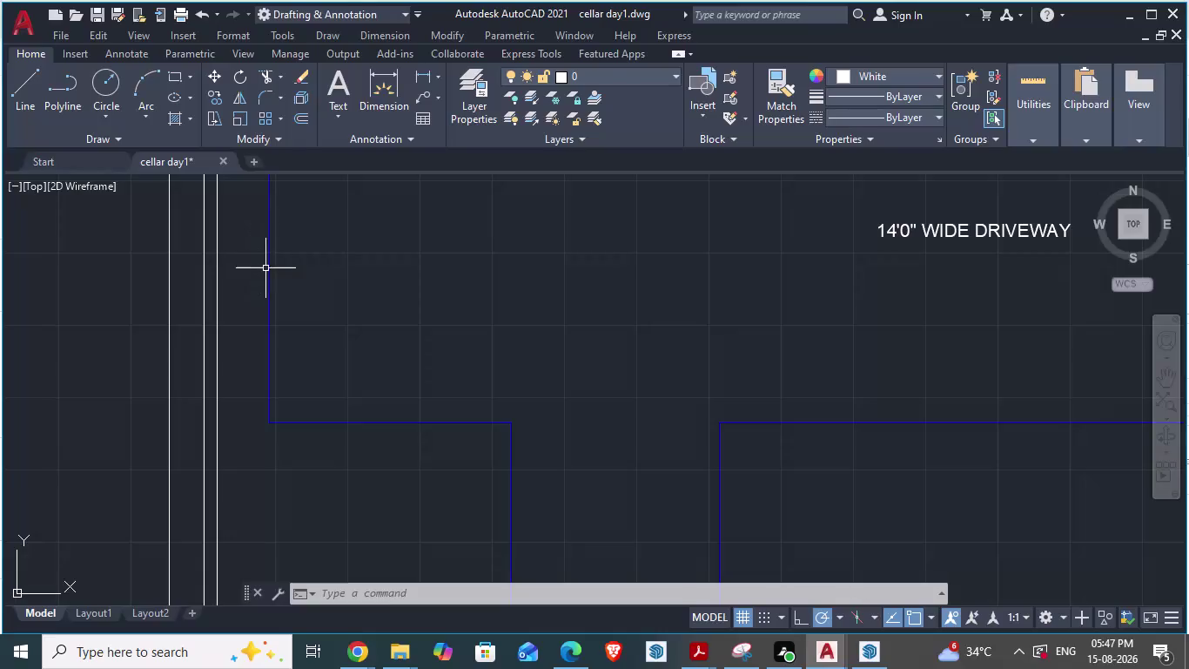
Select the left vertical, short horizontal, descending vertical and top blue boundary lines.
click(268, 271)
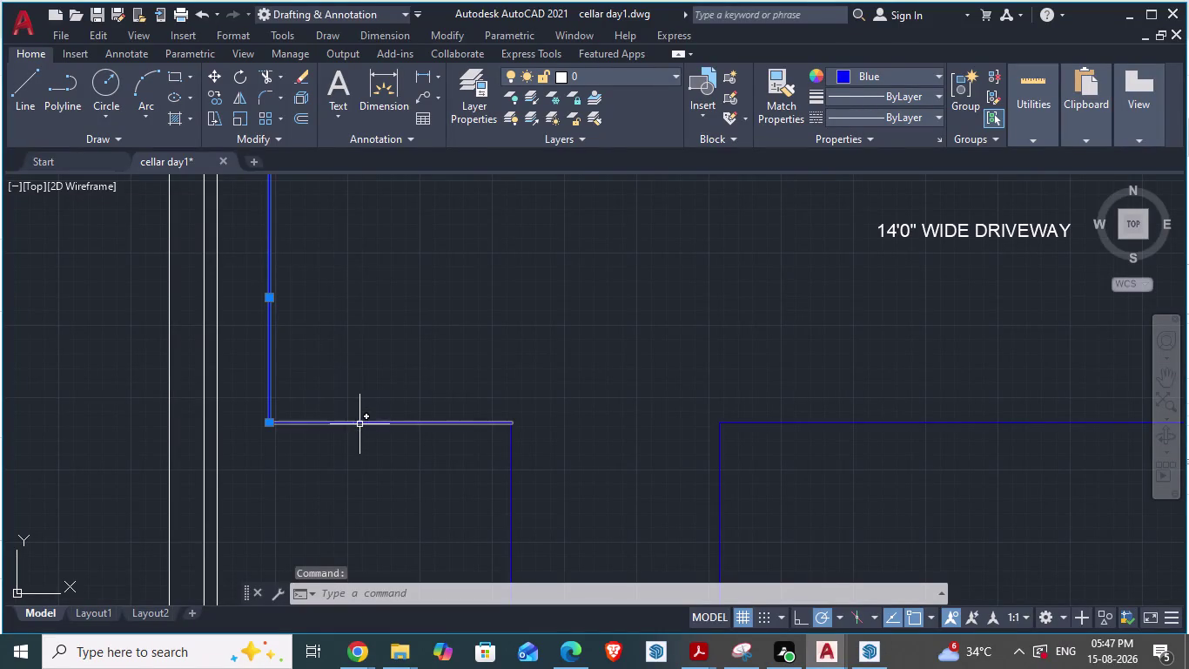
click(359, 424)
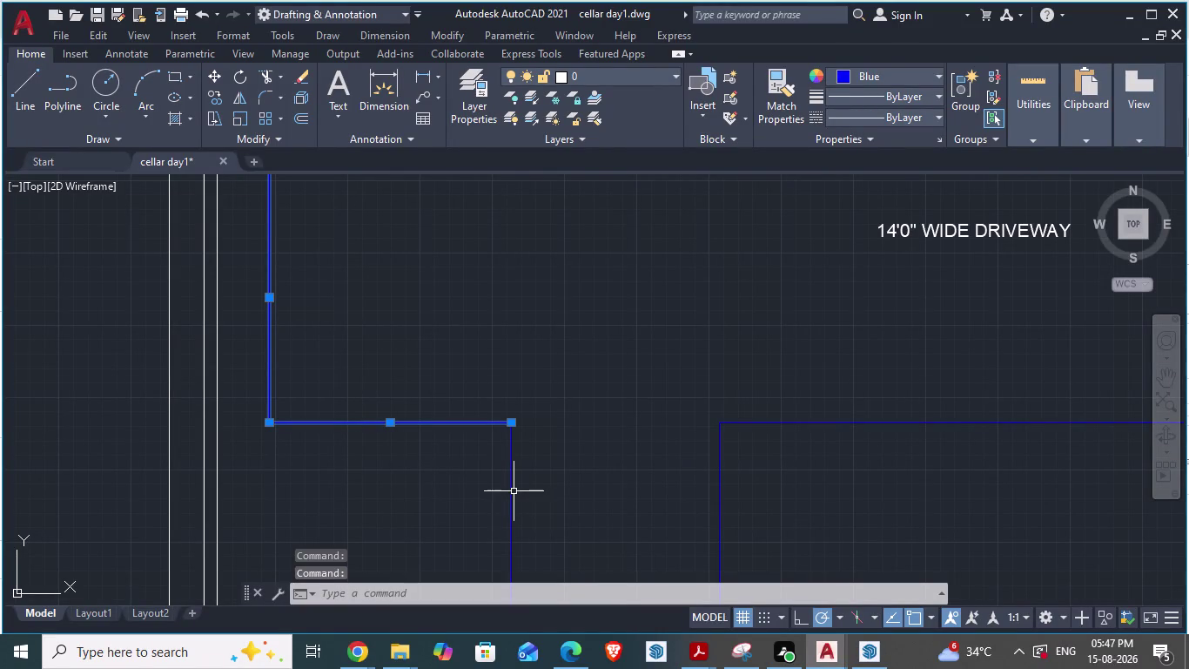
click(514, 491)
click(511, 492)
scroll(down, 3)
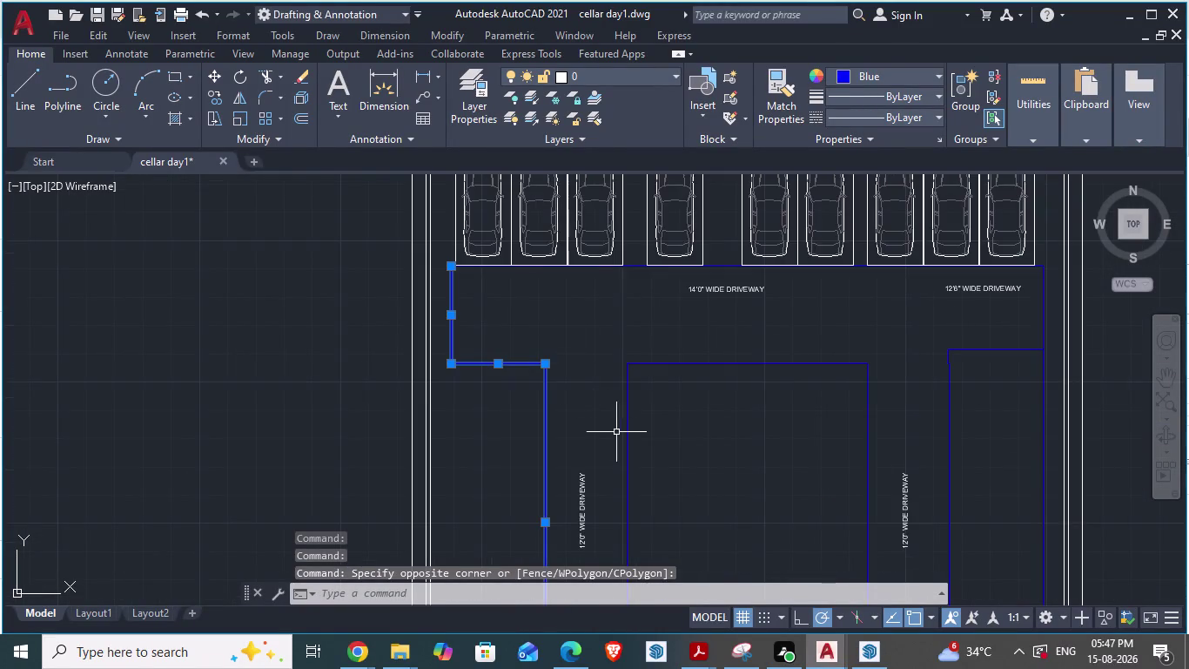
scroll(down, 3)
scroll(down, 3)
scroll(up, 3)
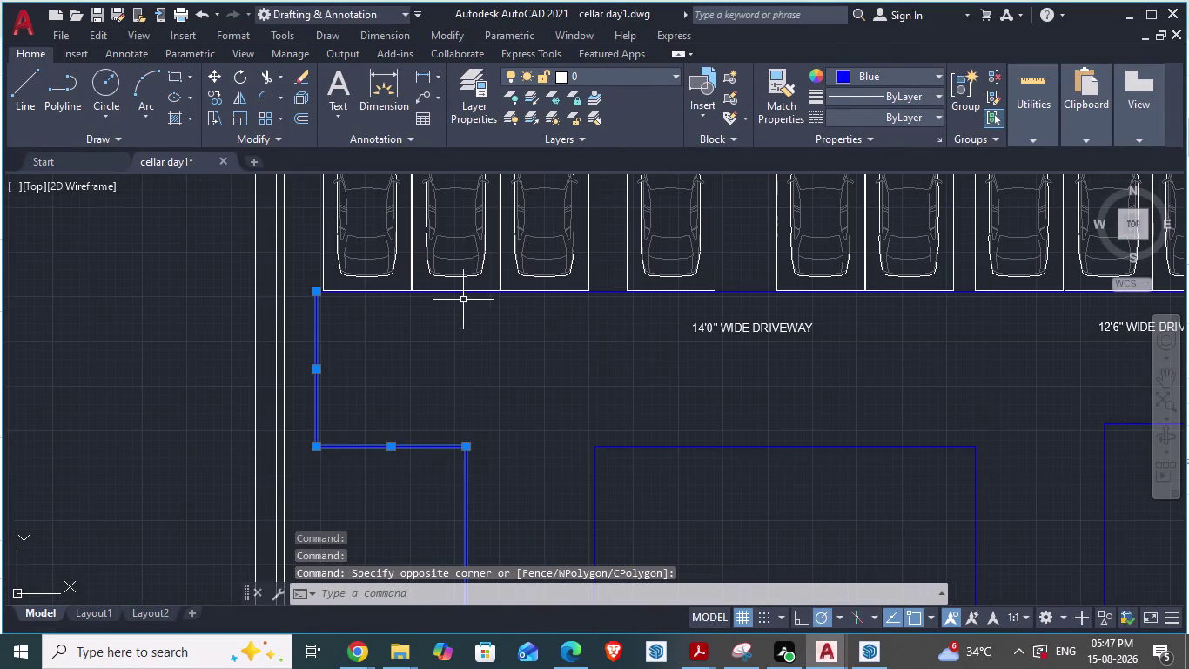
scroll(up, 3)
click(200, 229)
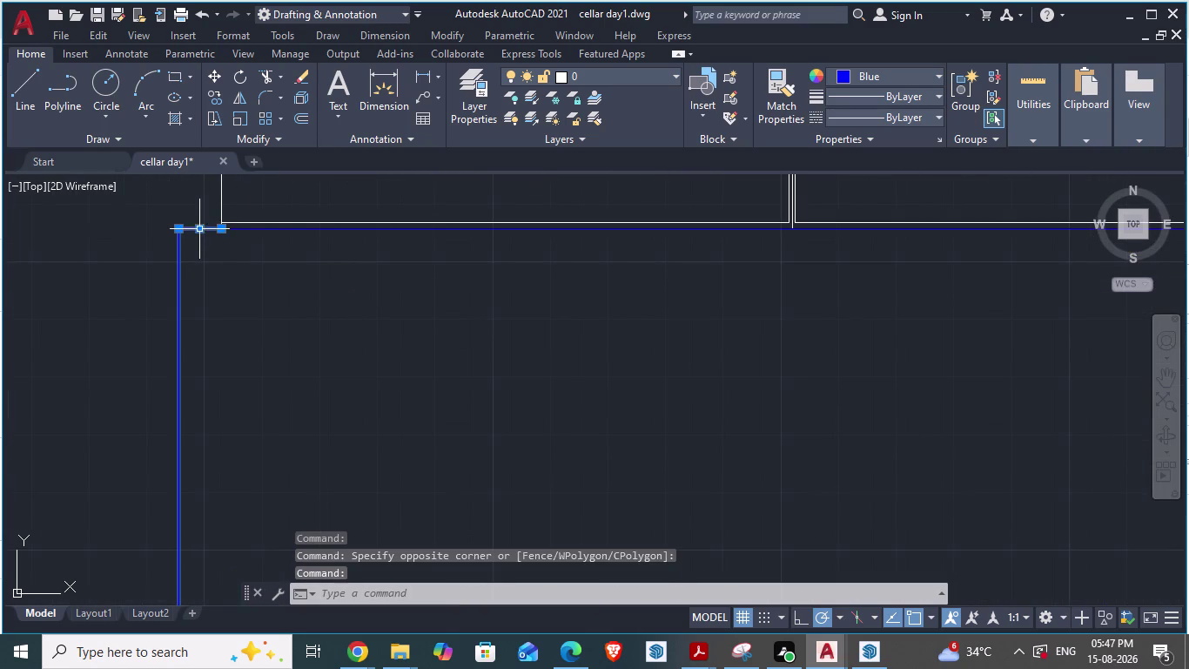
click(282, 230)
scroll(down, 3)
scroll(up, 3)
scroll(up, 3)
Add the remaining top, vertical, top-right and bottom blue driveway lines to the selection.
click(679, 257)
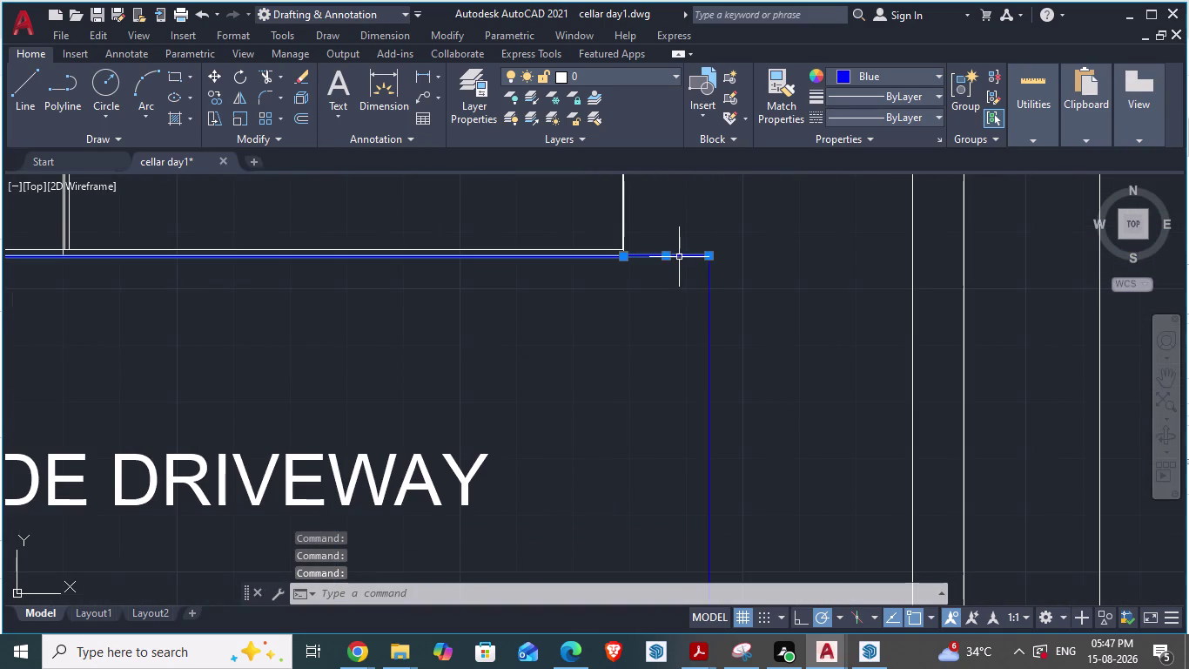
click(707, 320)
scroll(down, 3)
scroll(down, 3)
scroll(up, 3)
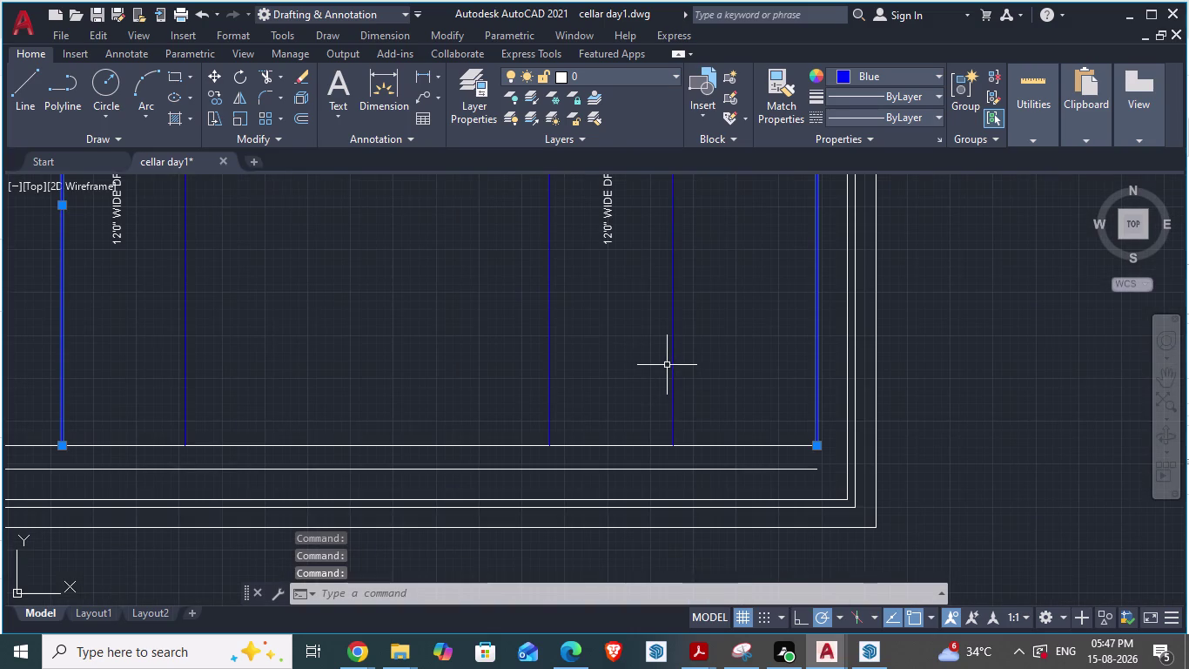
click(672, 364)
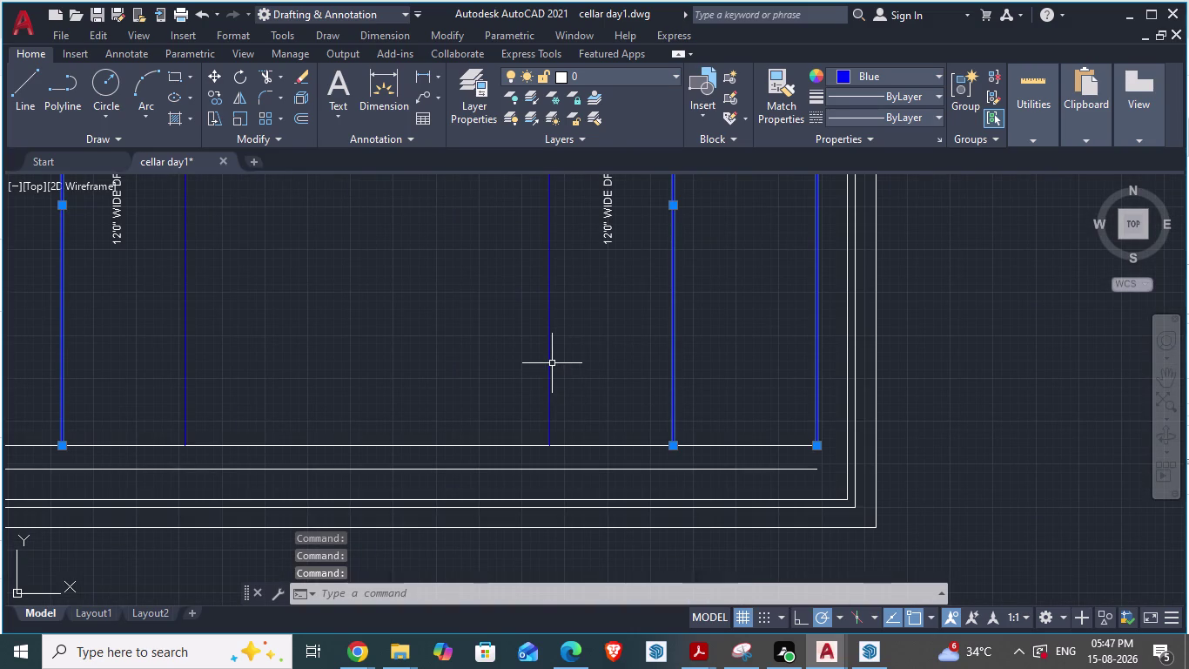
click(552, 363)
click(182, 366)
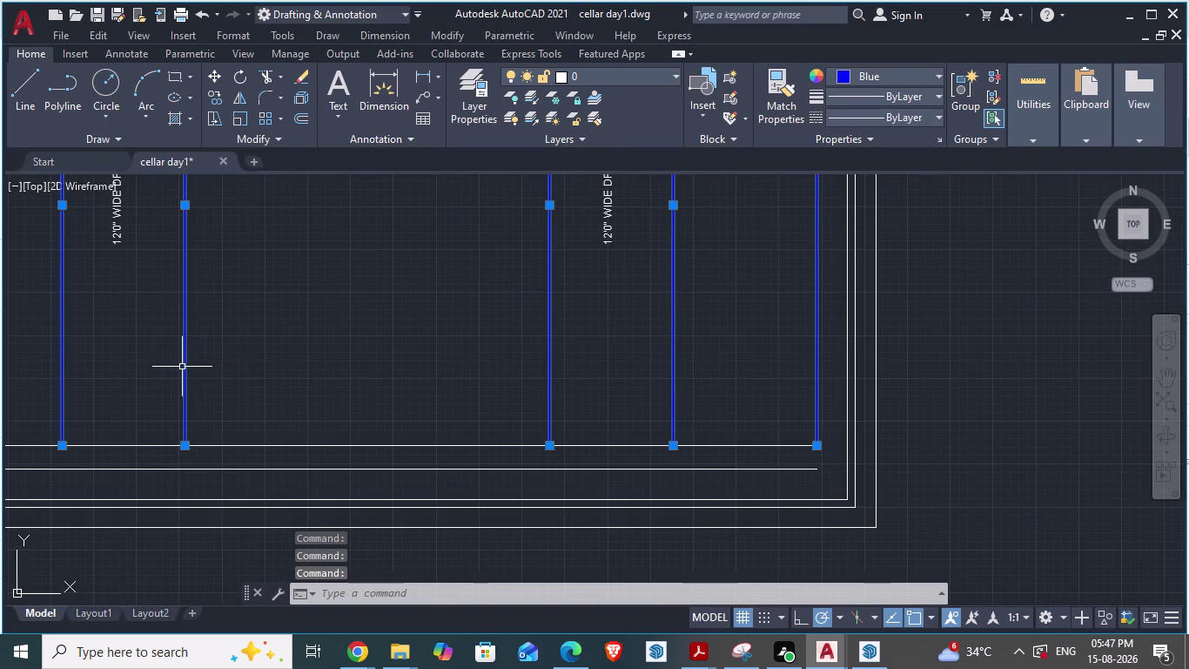
scroll(down, 3)
click(359, 236)
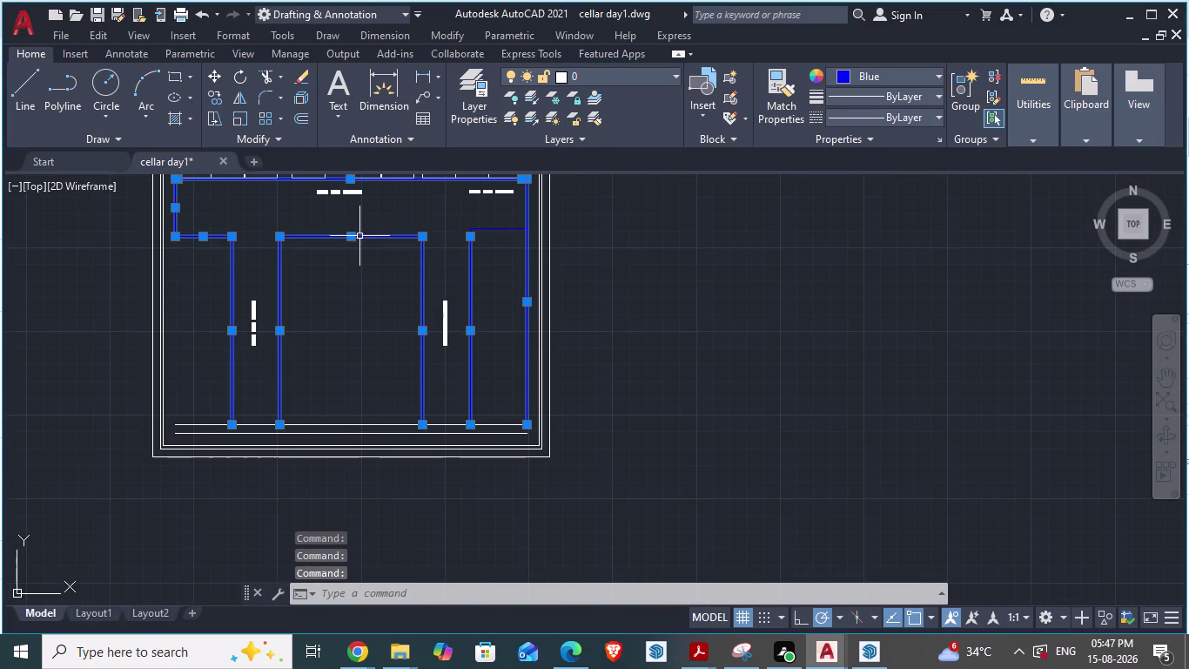
click(495, 231)
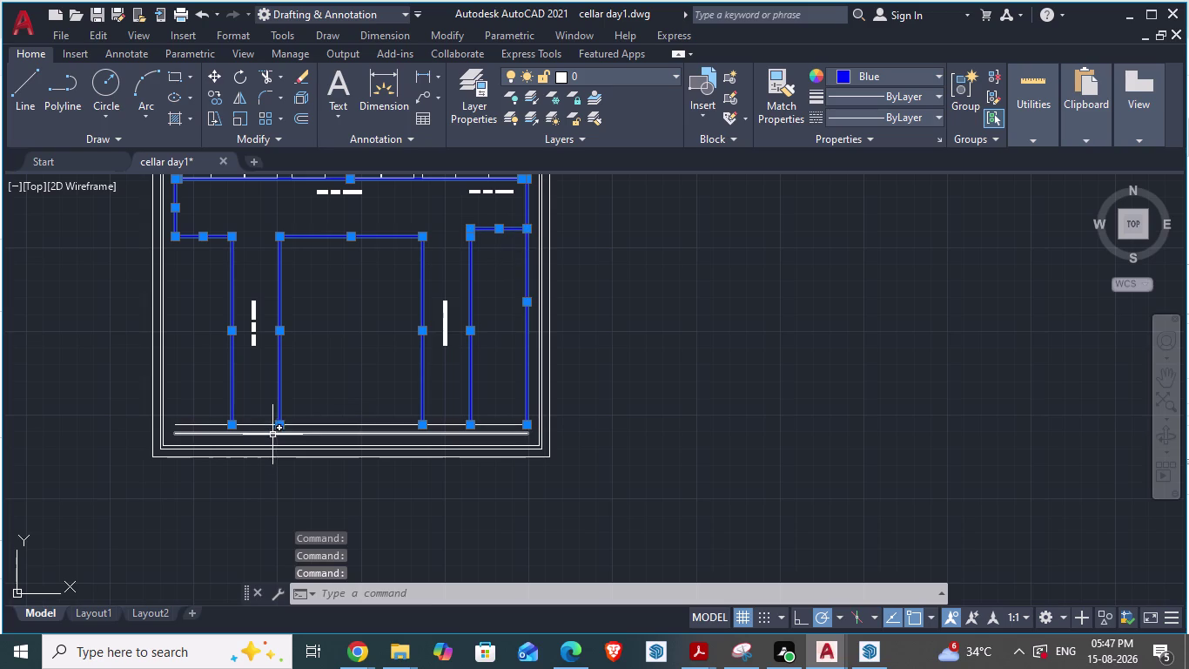
click(256, 426)
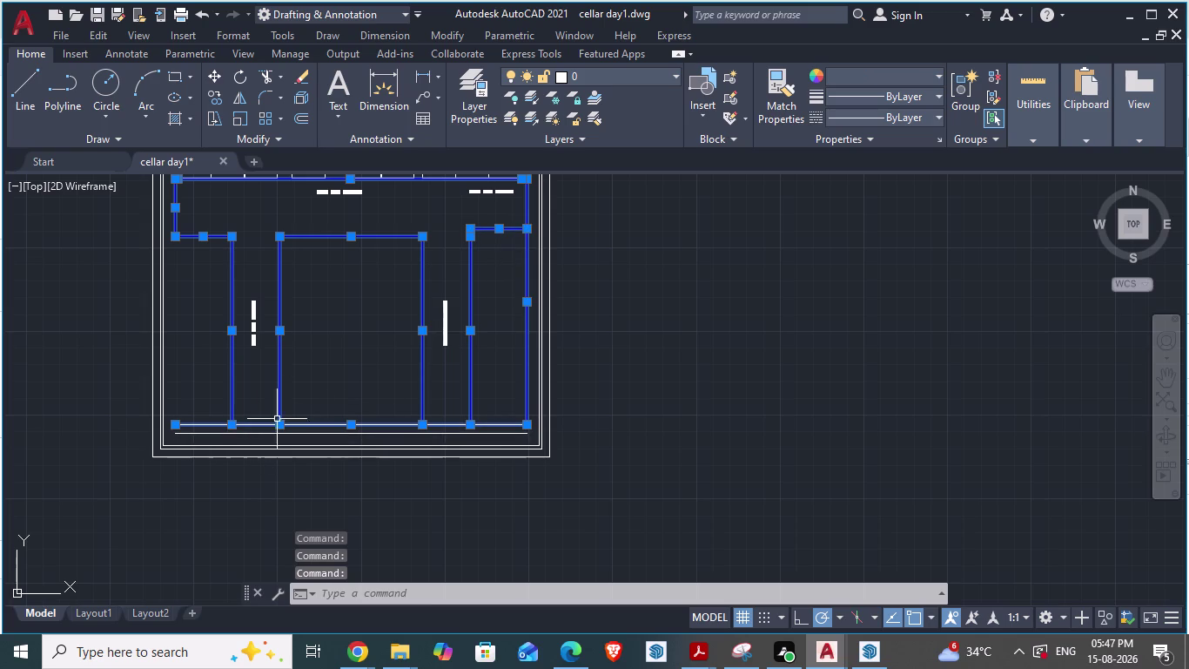
right_click(316, 360)
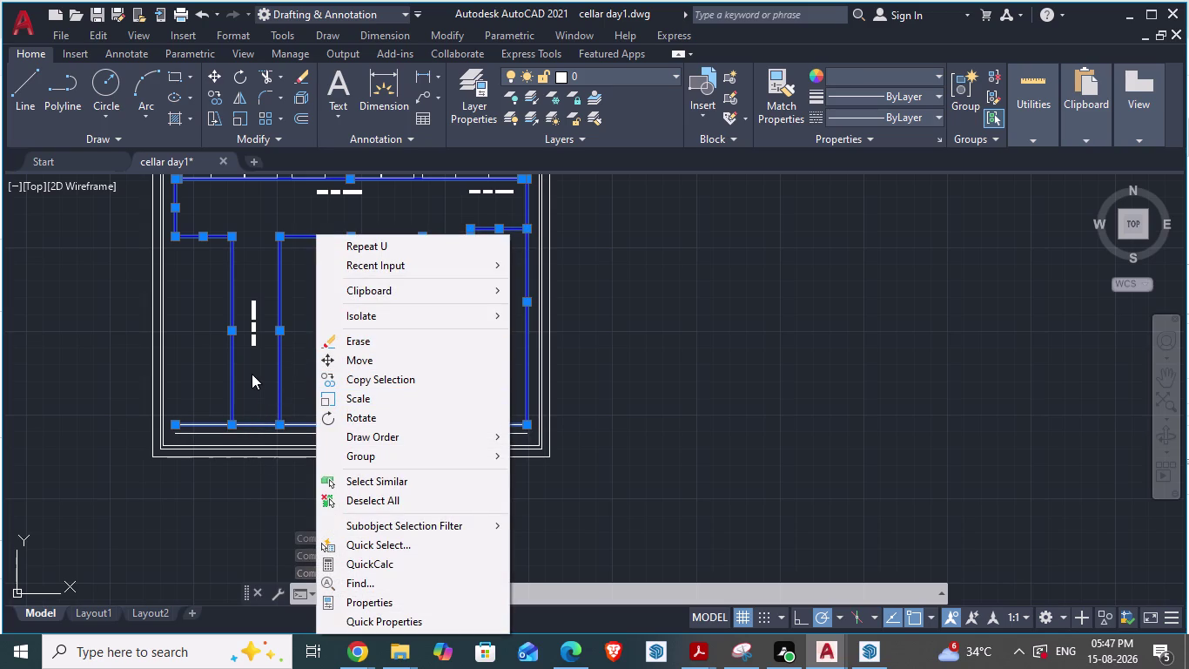
Dismiss the context menu and JOIN the selected lines, converting 11 objects into 3 polylines.
key(Escape)
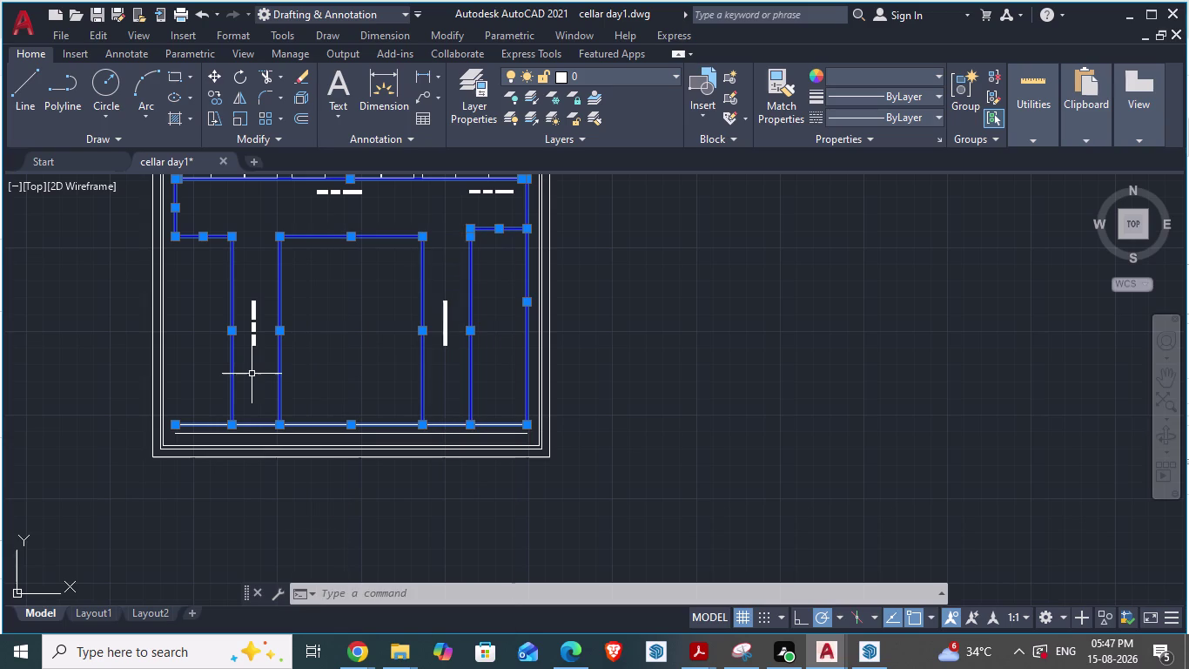
text(join)
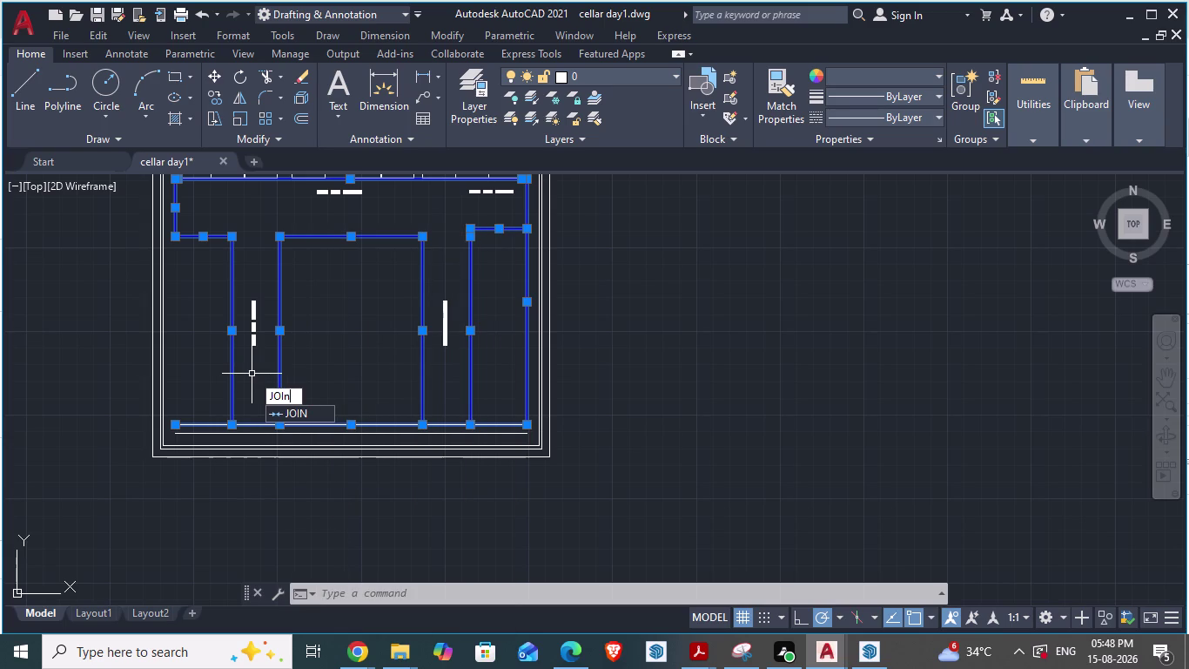
key(Return)
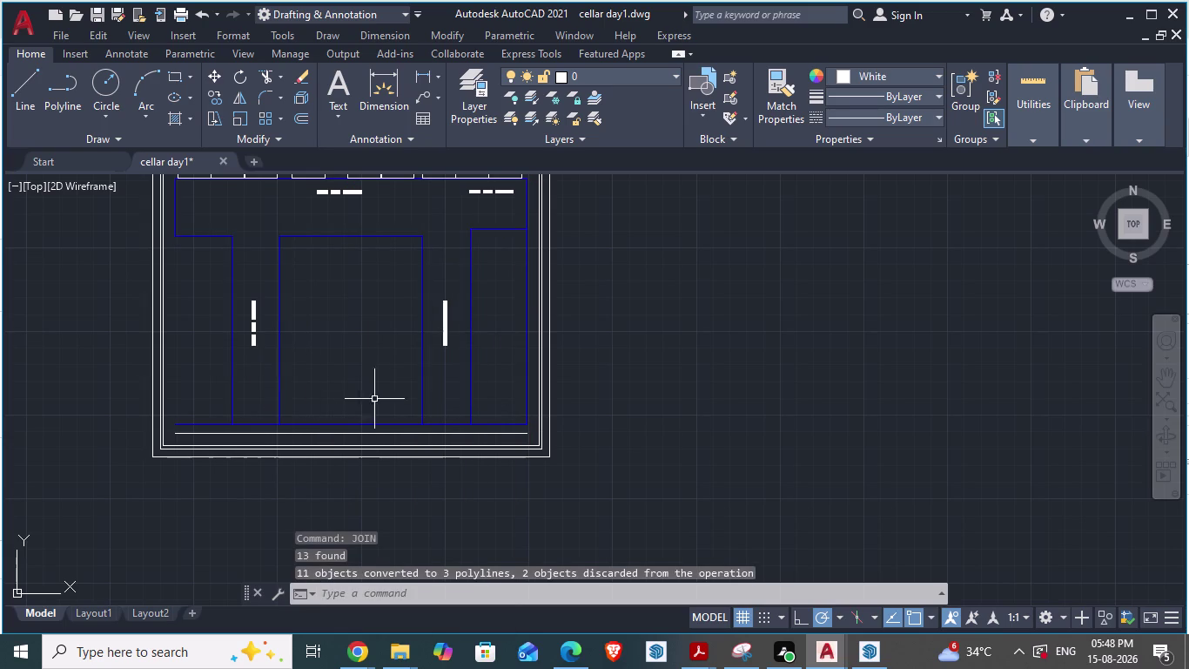
key(Escape)
click(279, 350)
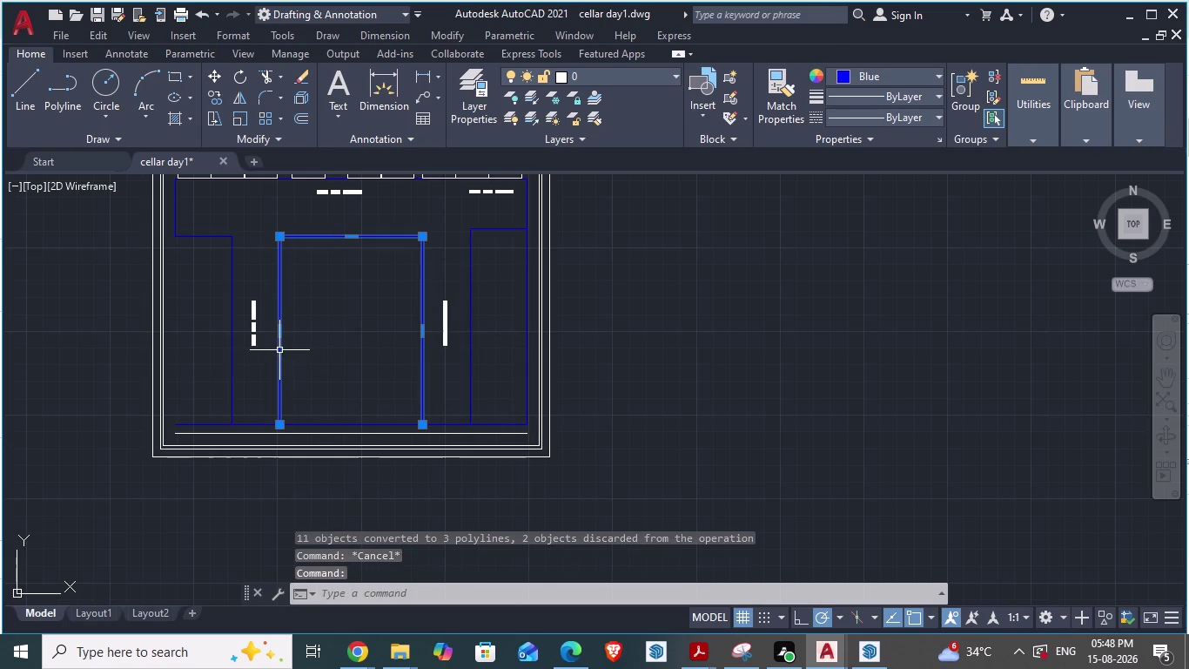
click(230, 354)
scroll(down, 3)
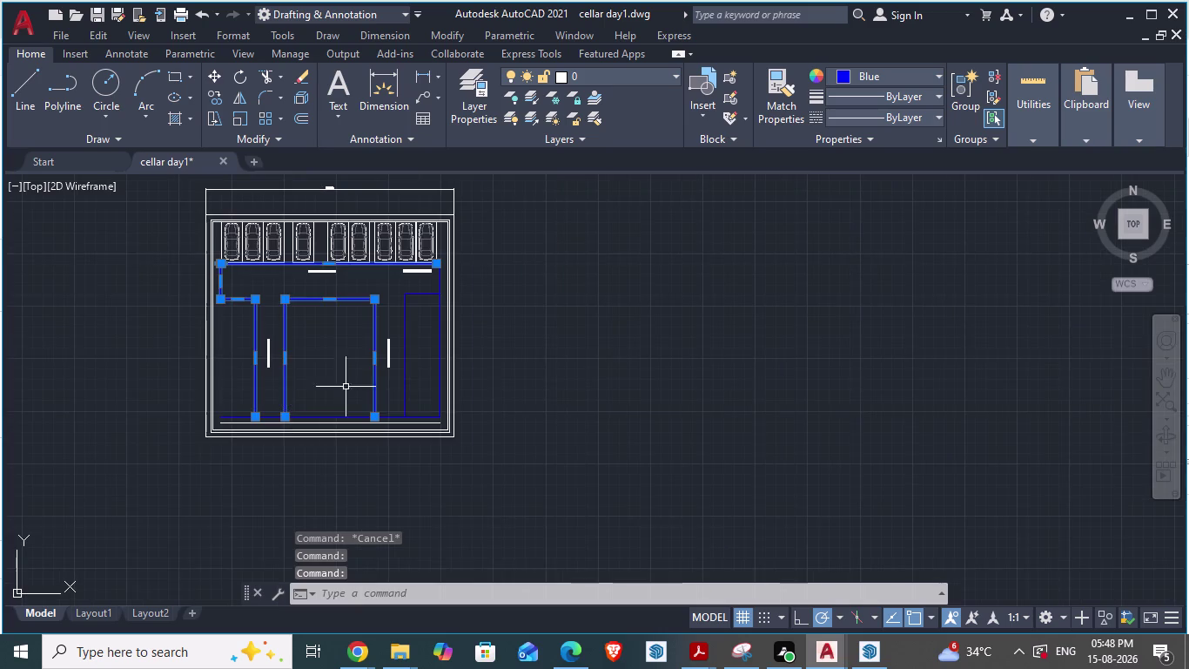
scroll(up, 3)
scroll(up, 3)
scroll(down, 3)
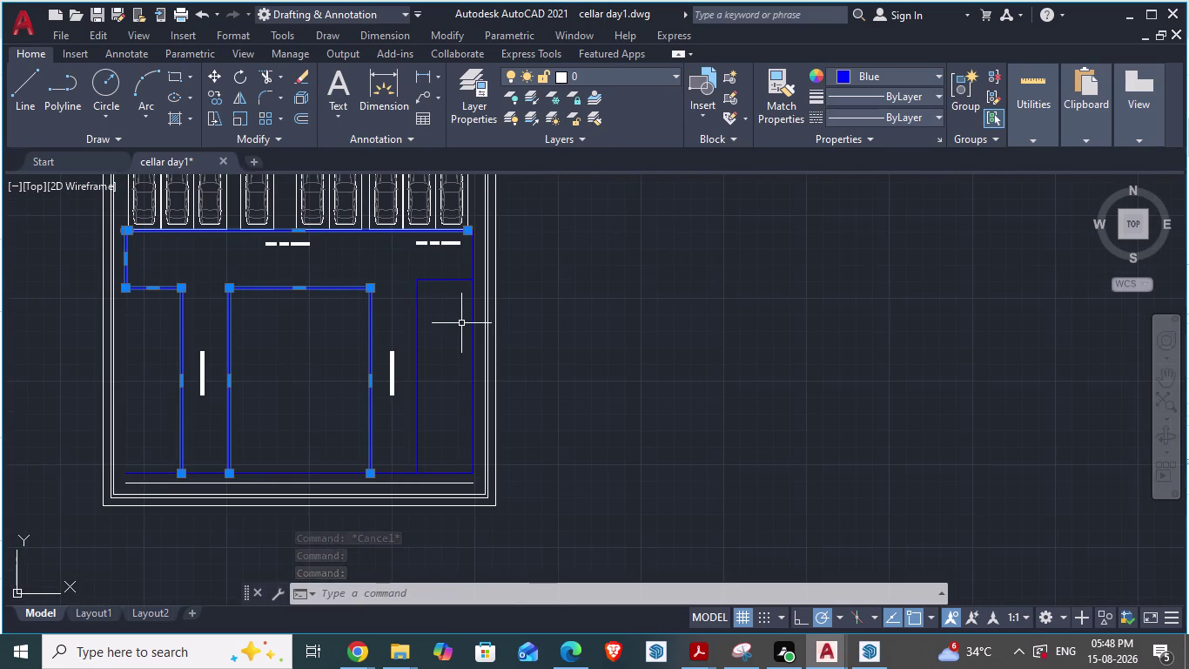
key(Escape)
scroll(up, 3)
scroll(down, 3)
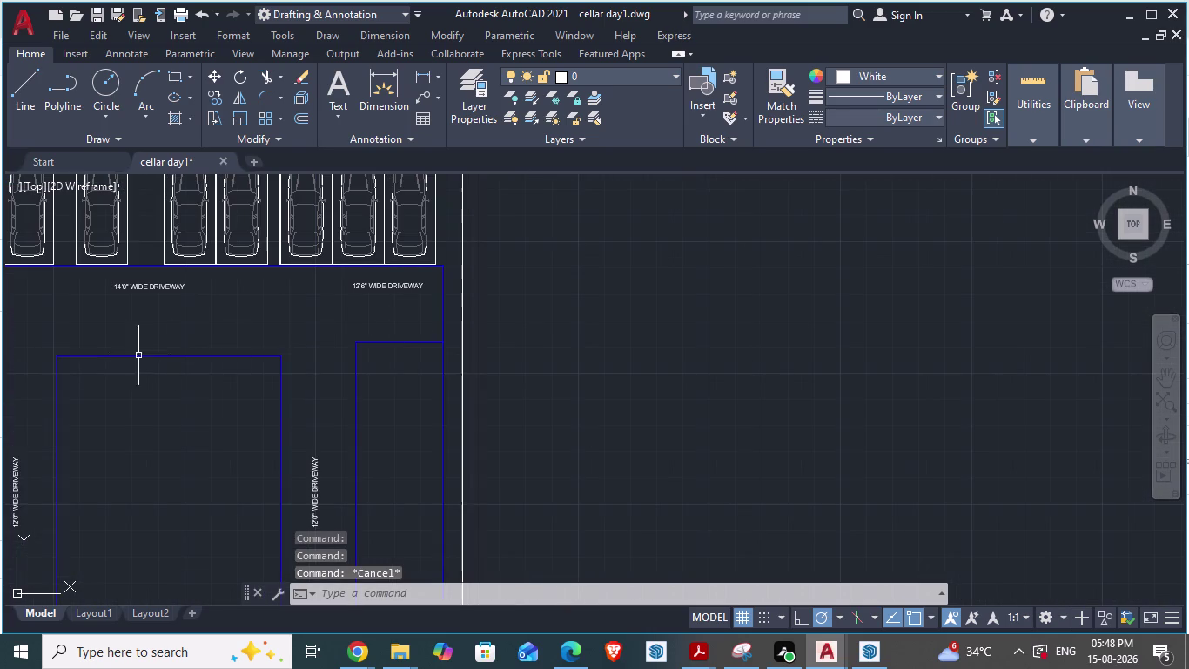
click(444, 318)
scroll(down, 3)
scroll(up, 3)
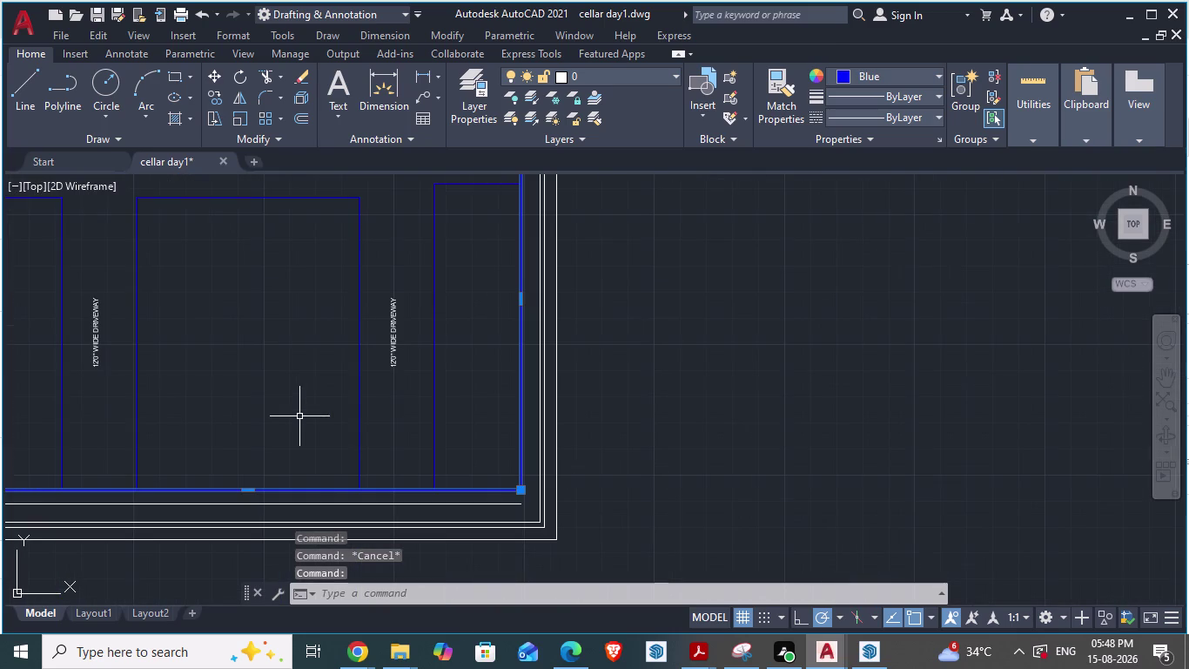
scroll(up, 3)
scroll(down, 3)
scroll(down, 3)
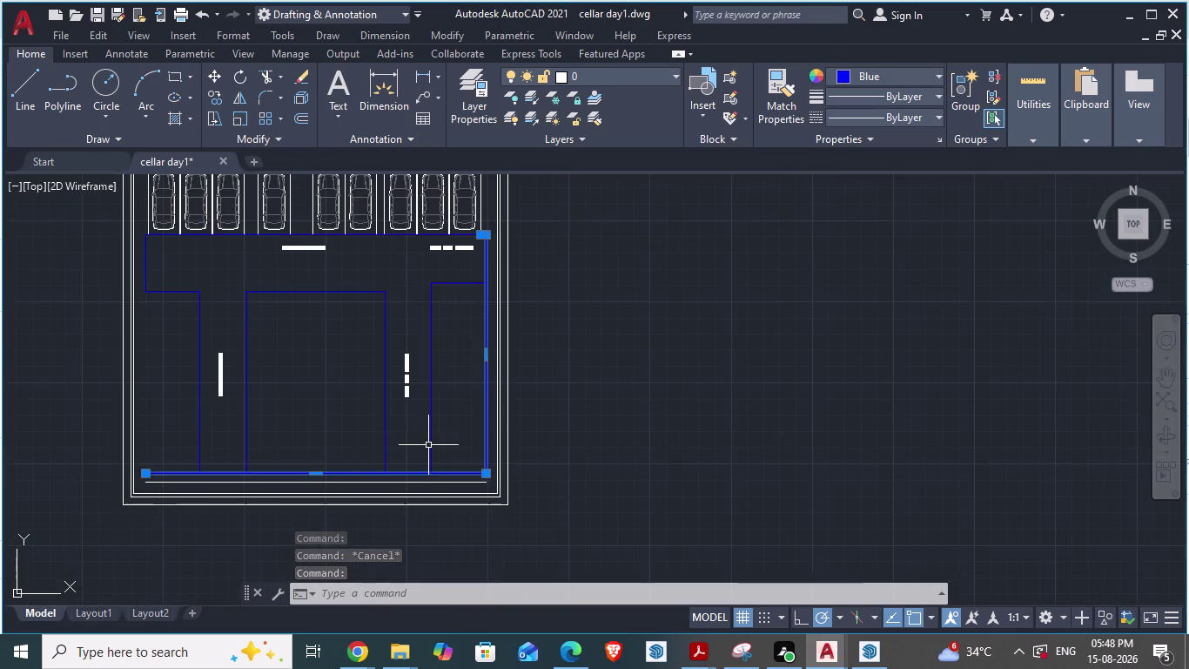
scroll(up, 3)
scroll(up, 3)
scroll(up, 3)
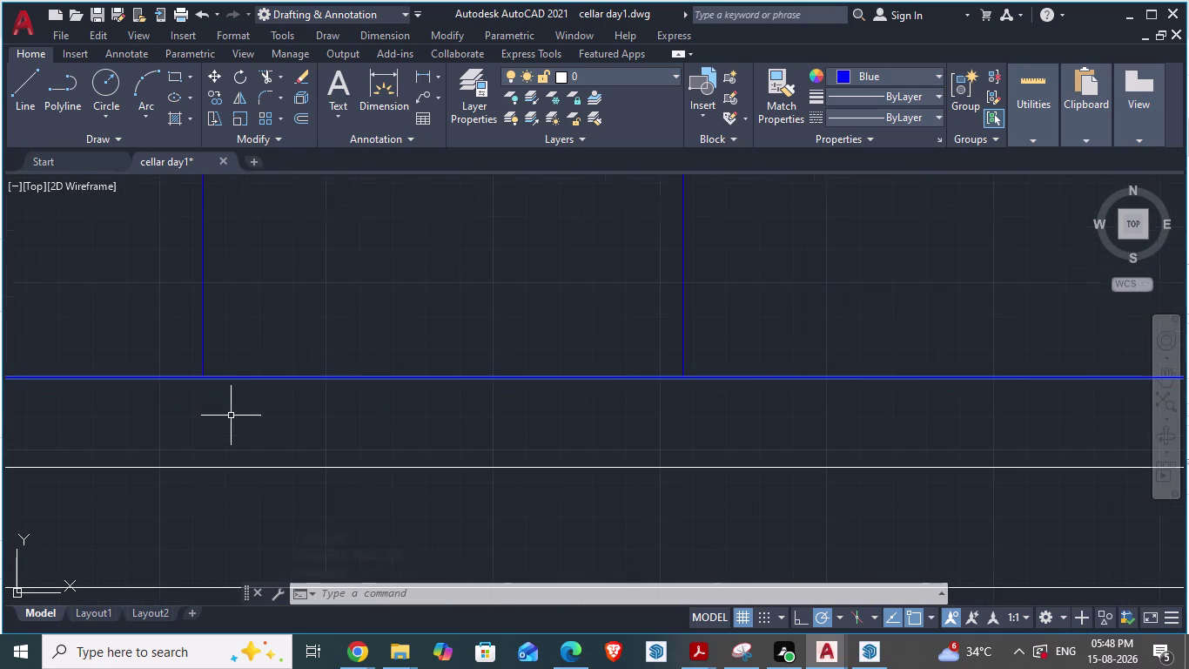
scroll(down, 3)
scroll(down, 3)
key(Escape)
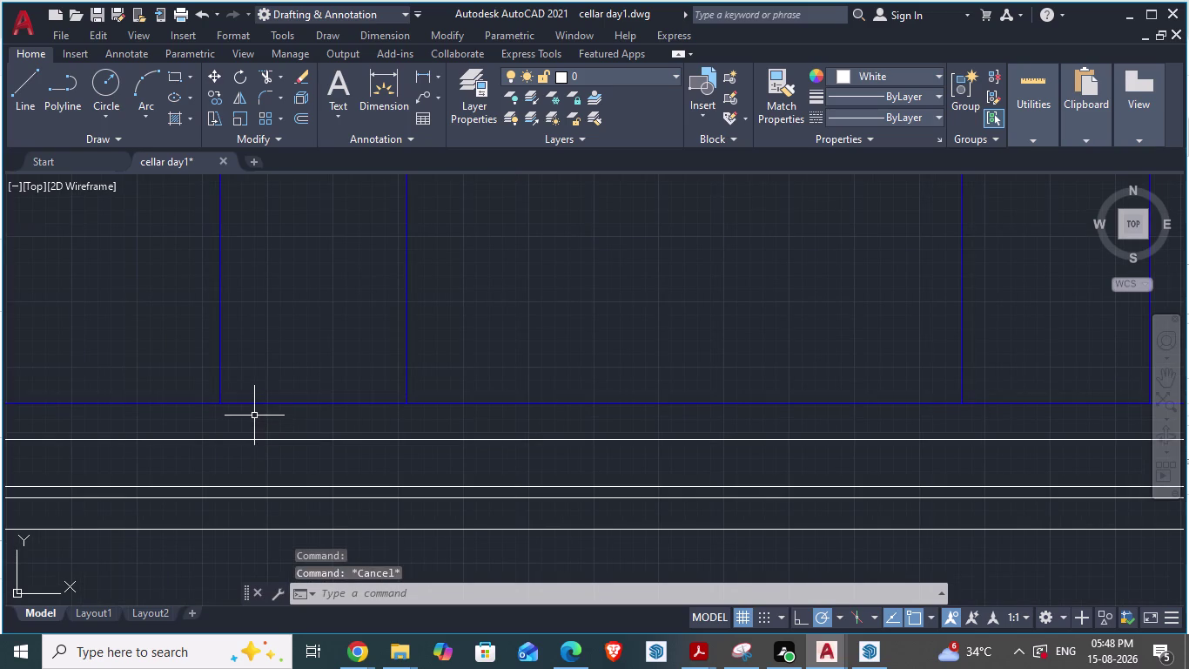
click(255, 406)
key(x)
Try exploding the bottom blue boundary line with X, cancelling each attempt.
key(Return)
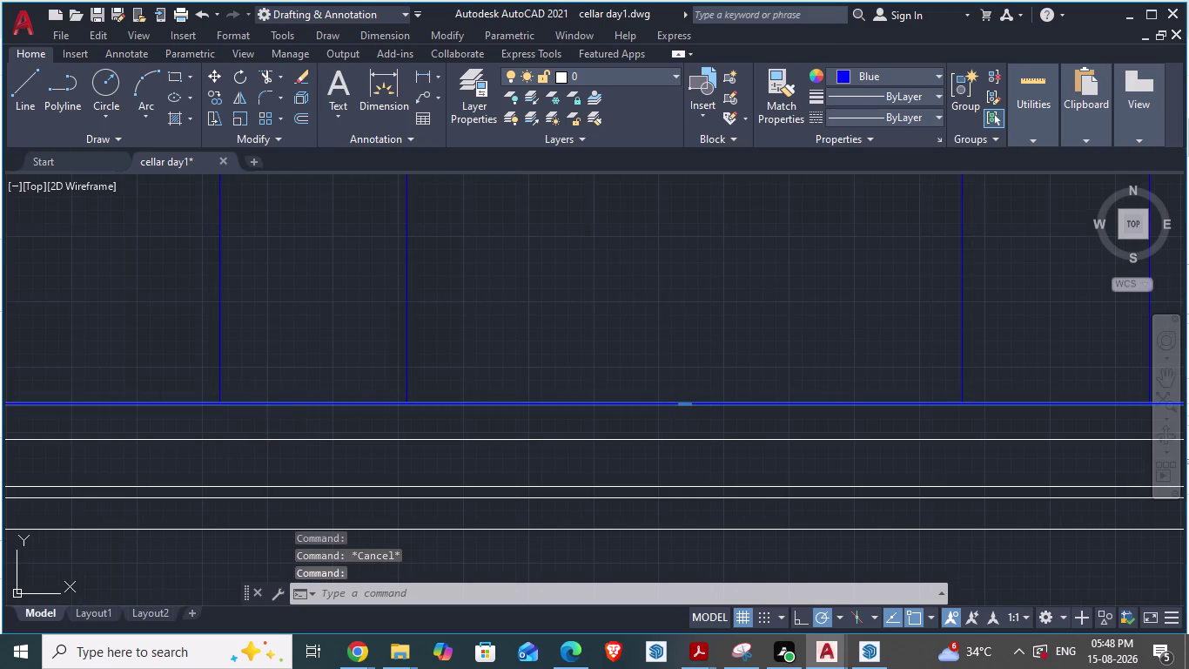
click(342, 402)
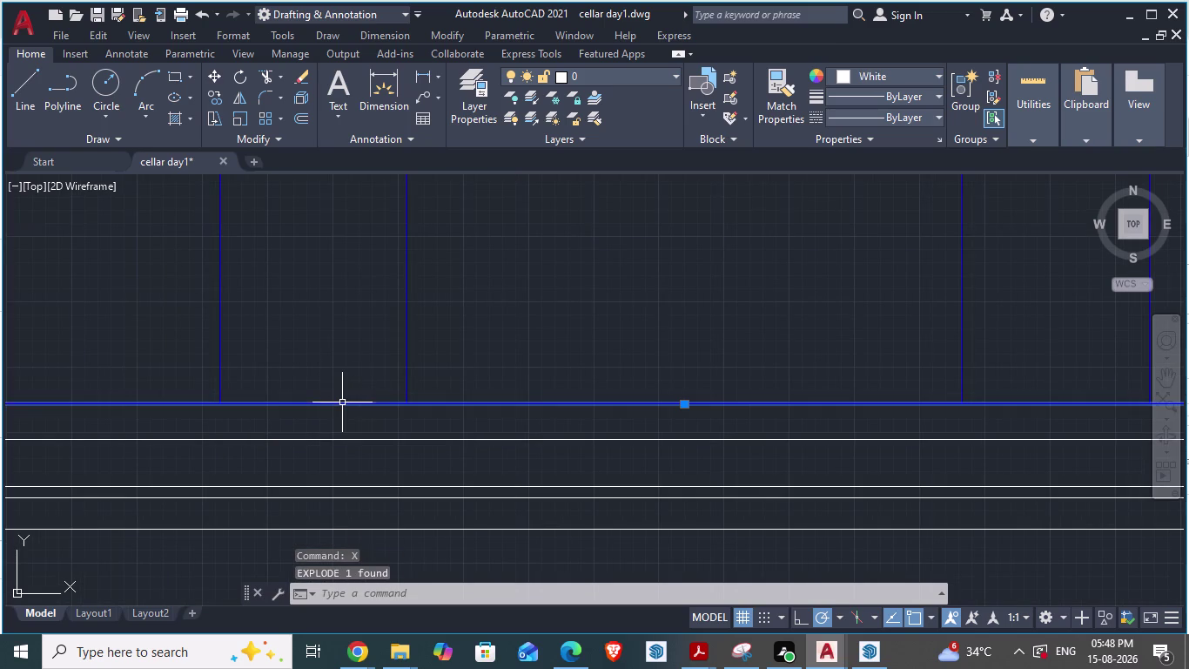
scroll(down, 3)
scroll(up, 3)
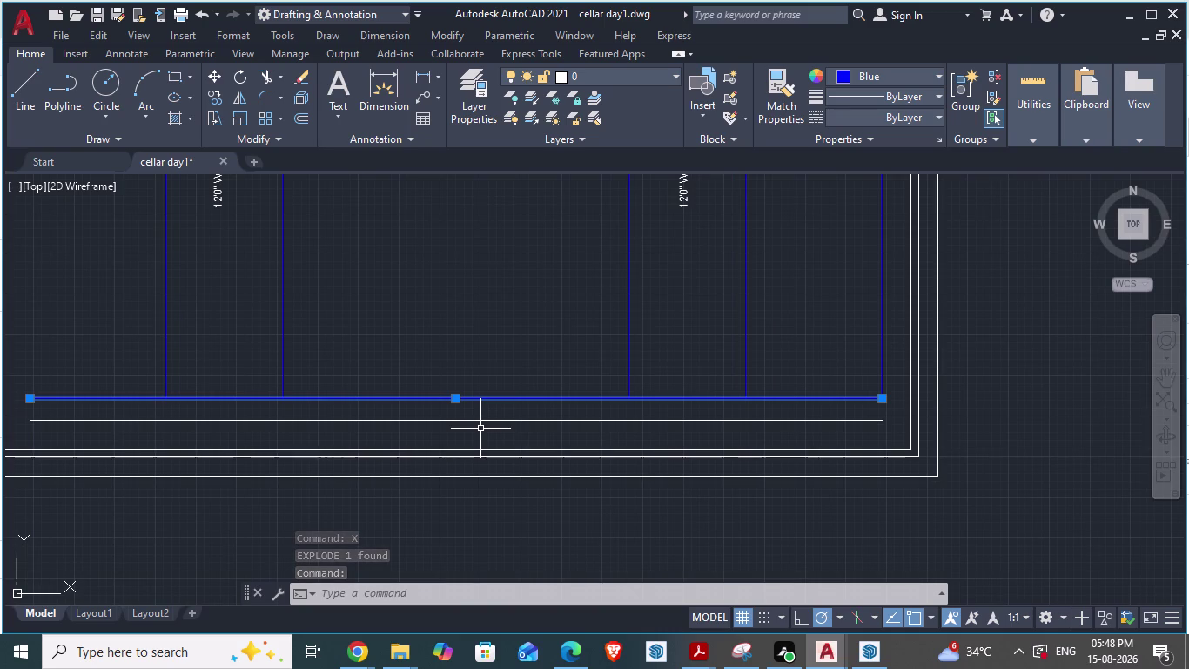
key(x)
key(Return)
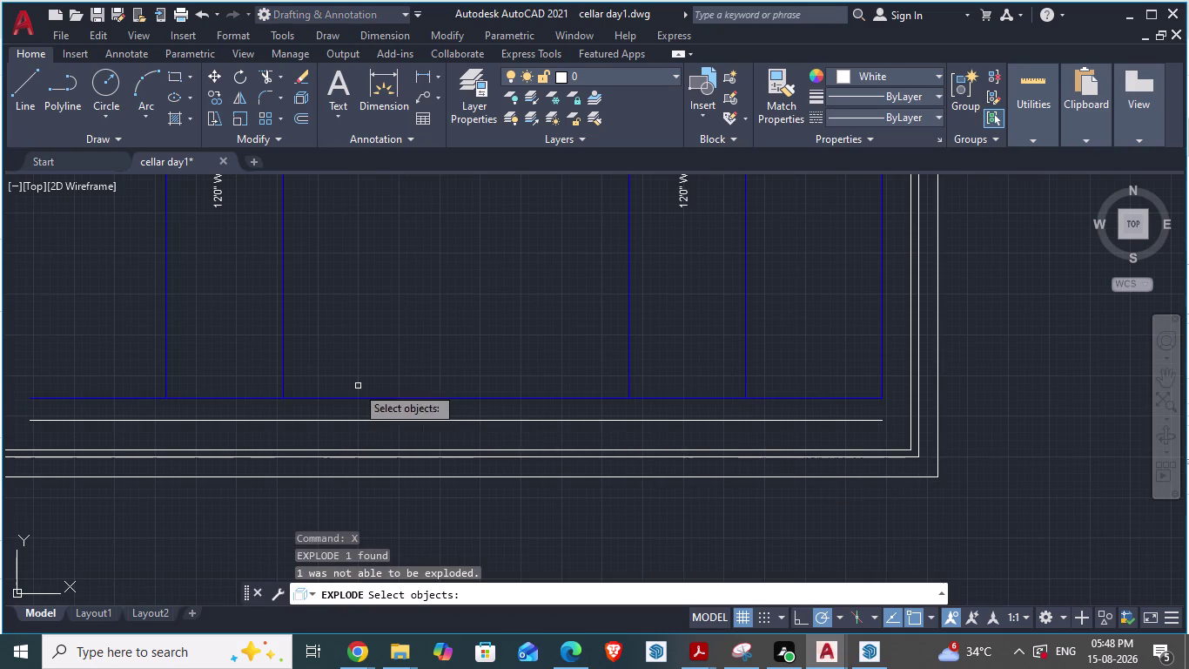
click(222, 400)
key(Escape)
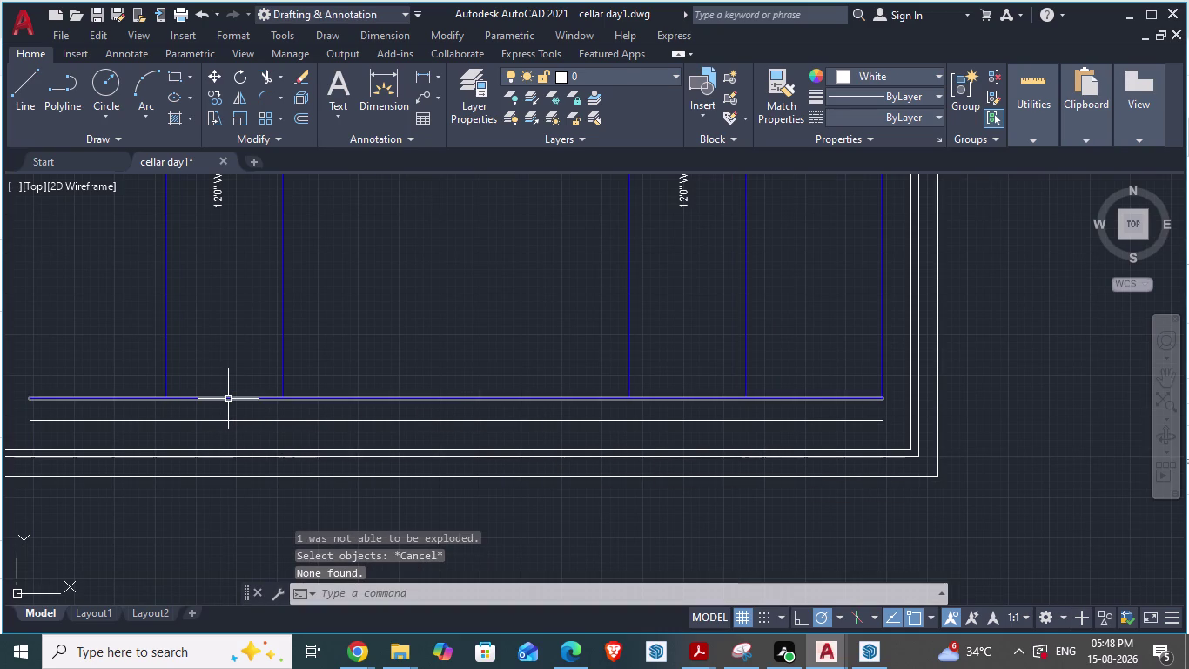
click(228, 399)
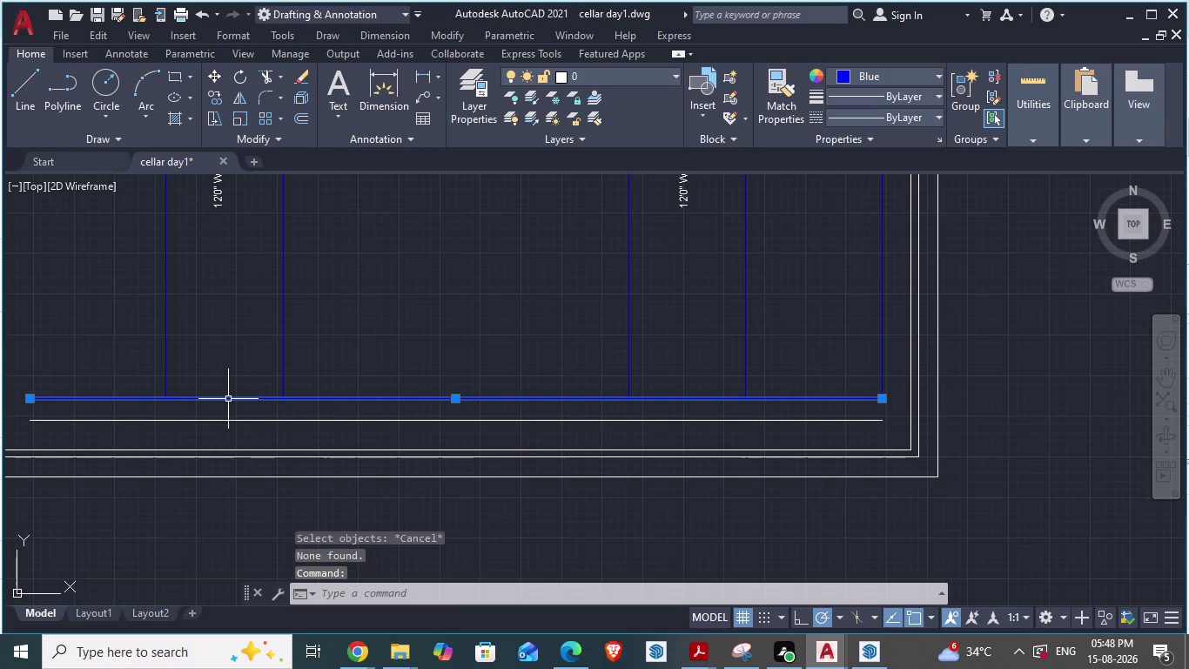
key(x)
key(Return)
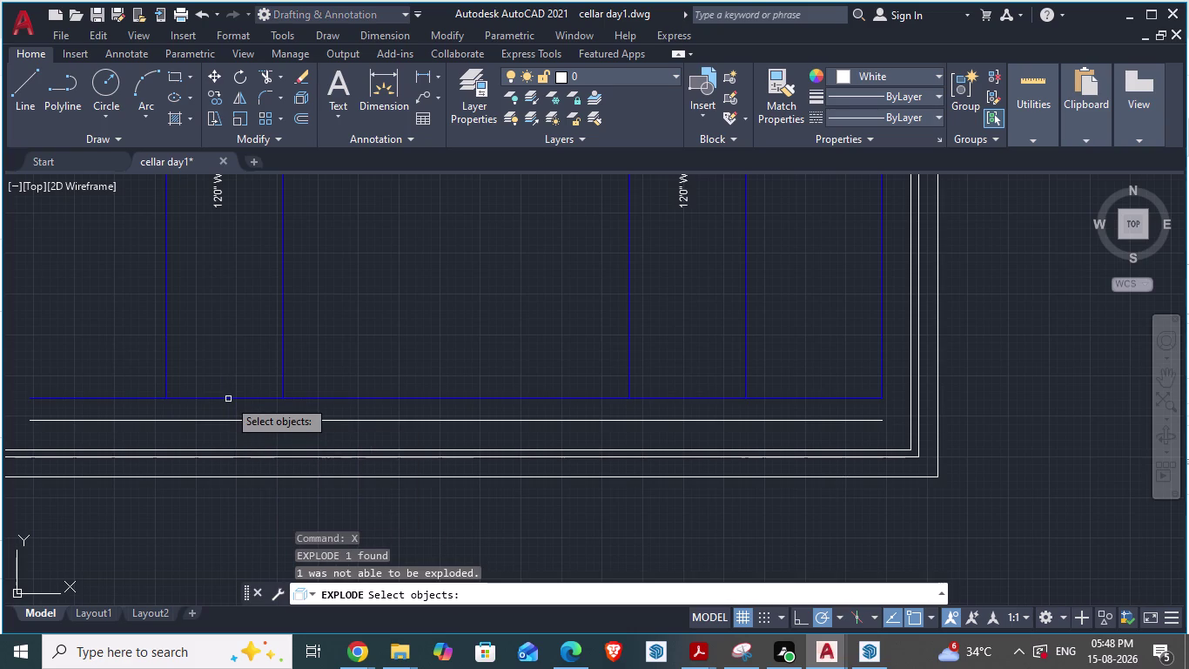
click(80, 400)
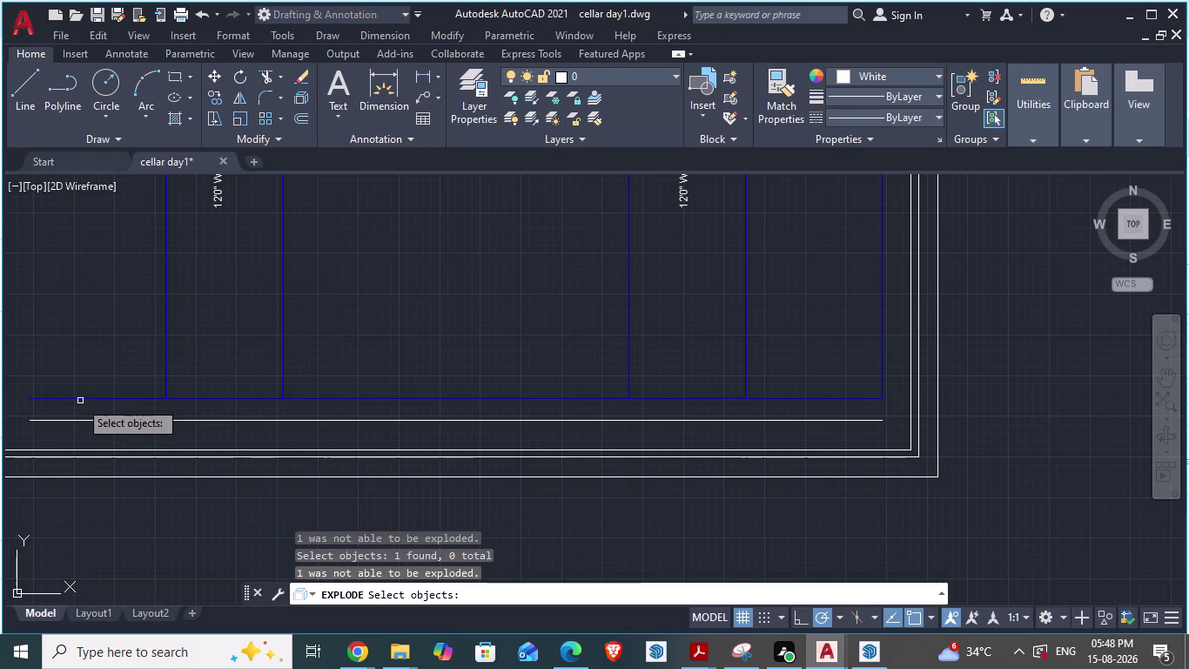
click(76, 396)
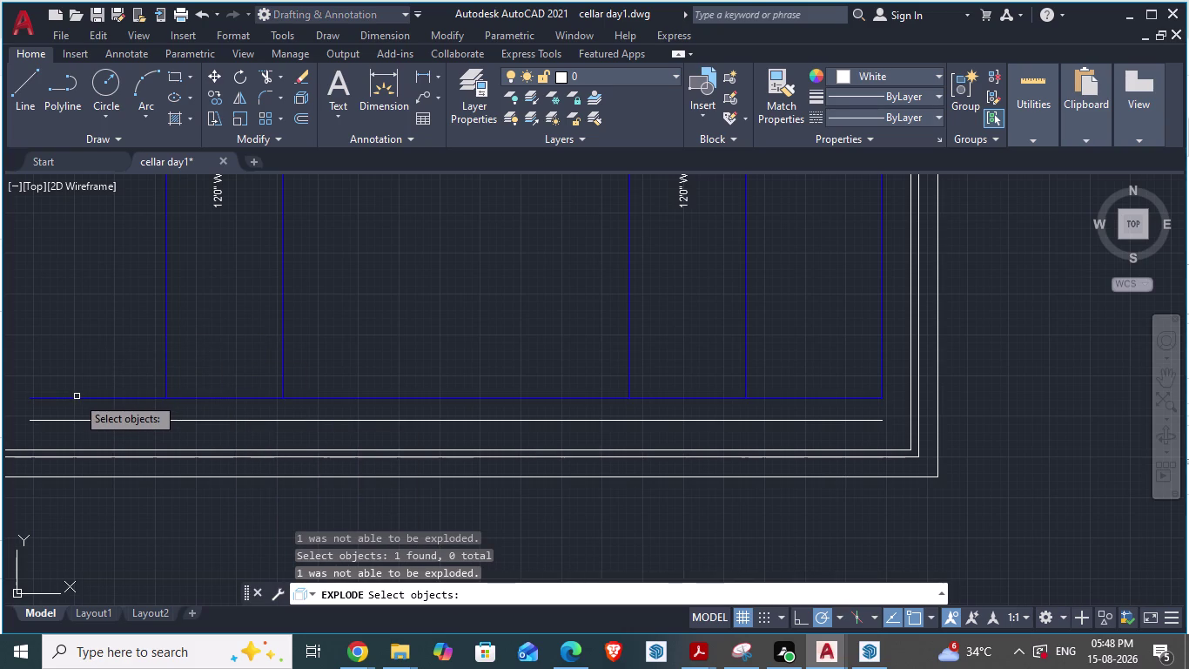
key(Escape)
Try exploding the vertical blue driveway boundary line, then clear the selection.
scroll(down, 3)
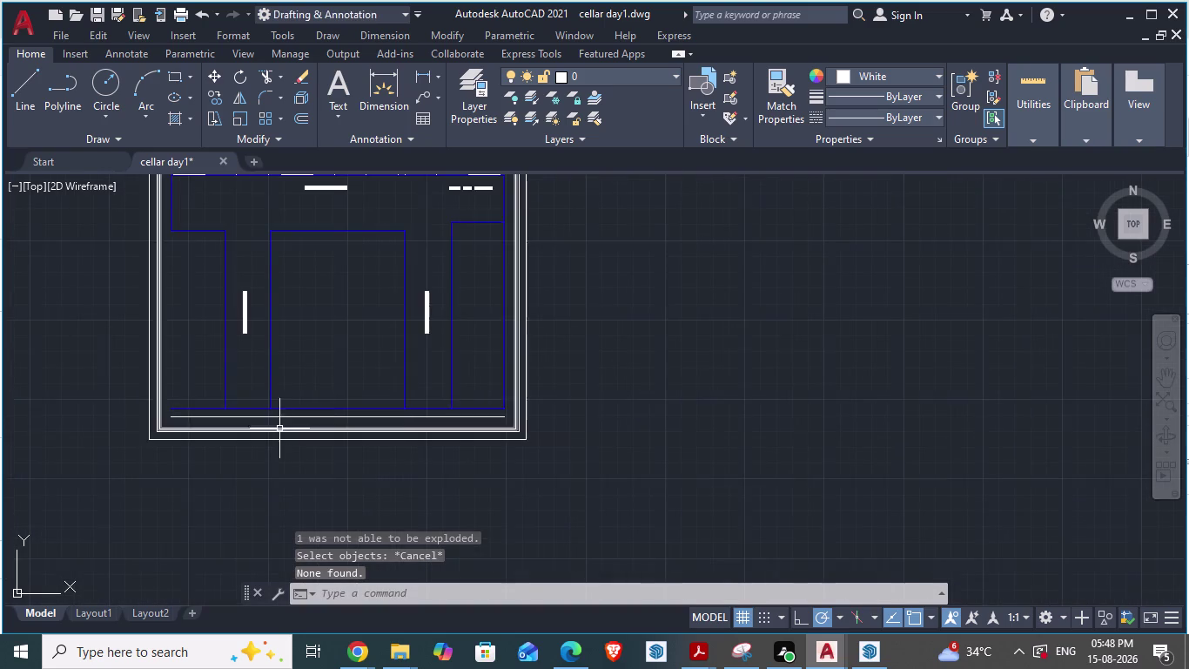
scroll(up, 3)
scroll(down, 3)
scroll(up, 3)
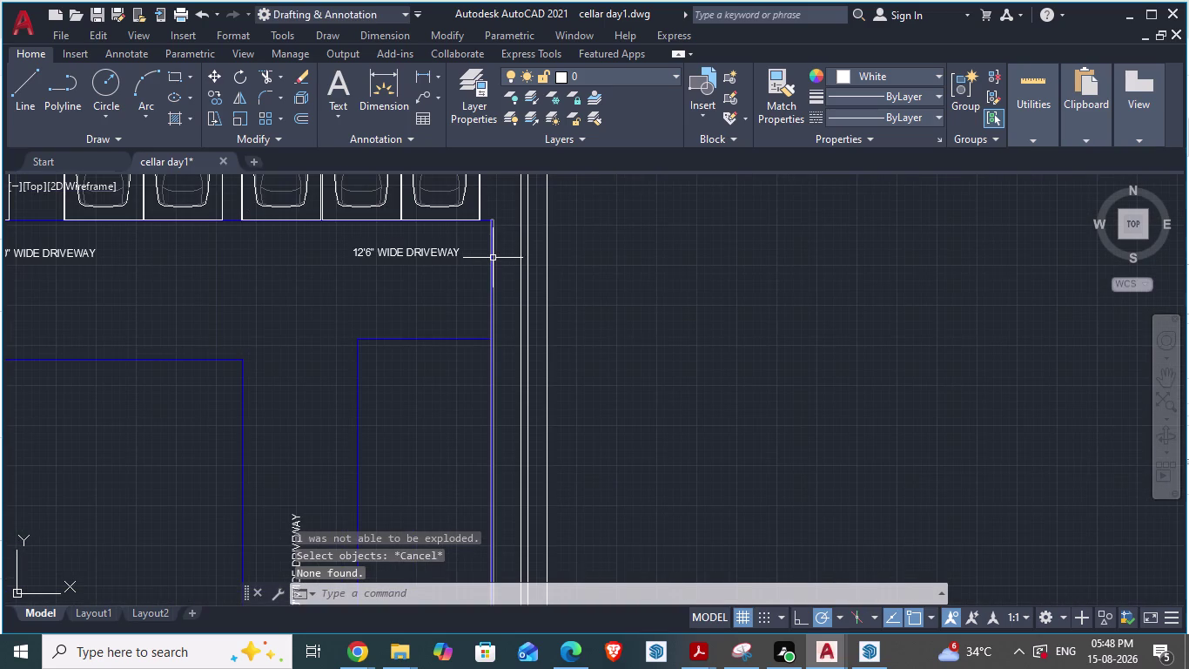
click(493, 258)
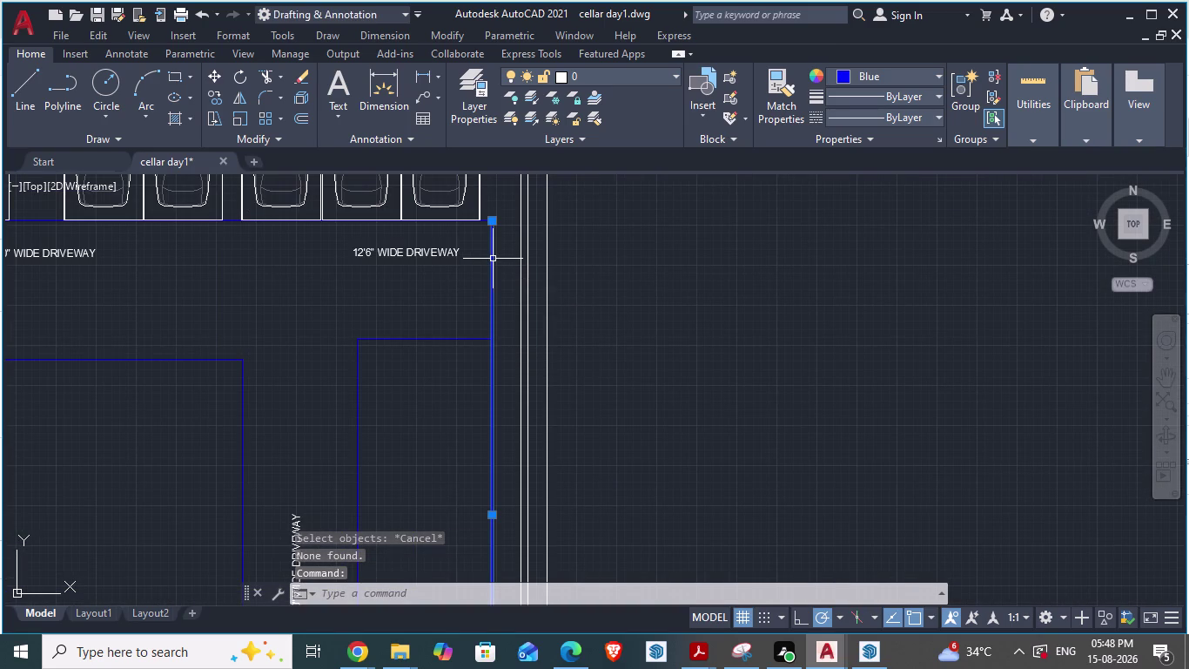
key(x)
key(Return)
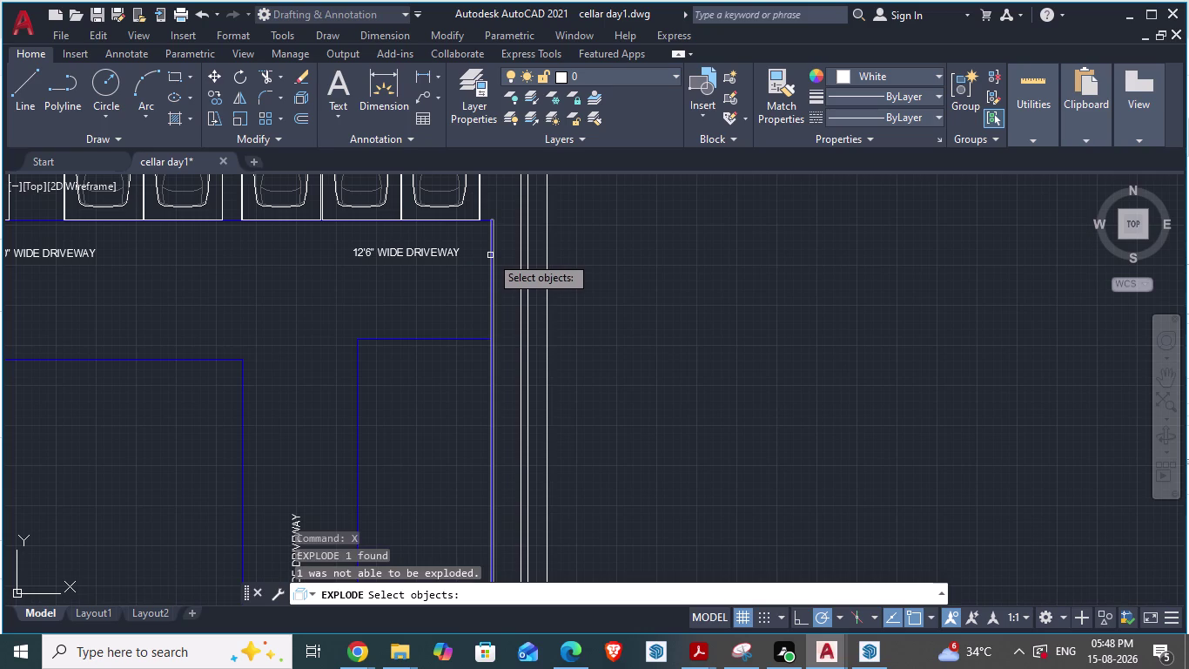
click(491, 255)
key(Escape)
scroll(up, 3)
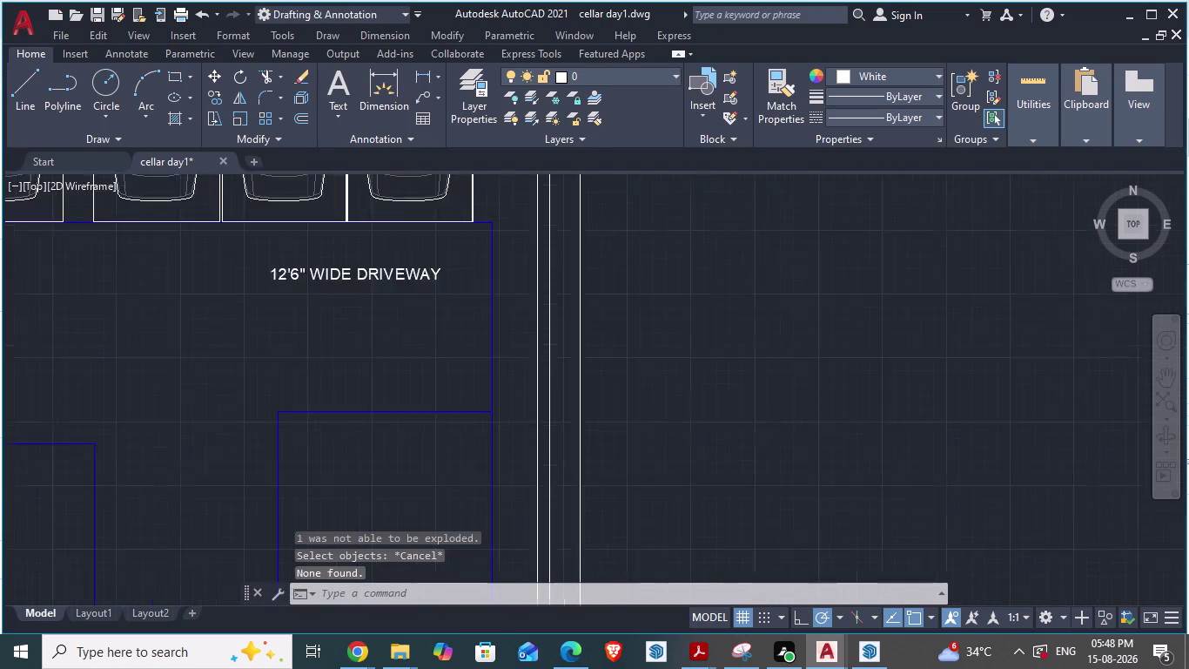
scroll(up, 3)
click(478, 247)
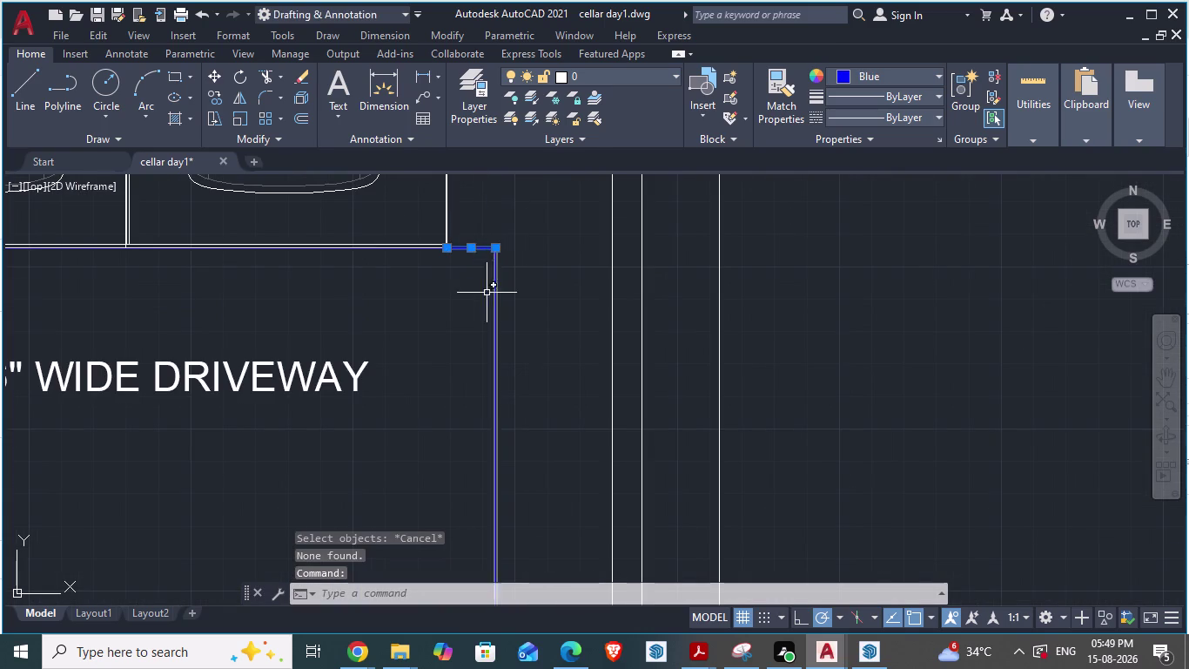
scroll(up, 3)
scroll(down, 3)
scroll(up, 3)
scroll(up, 3)
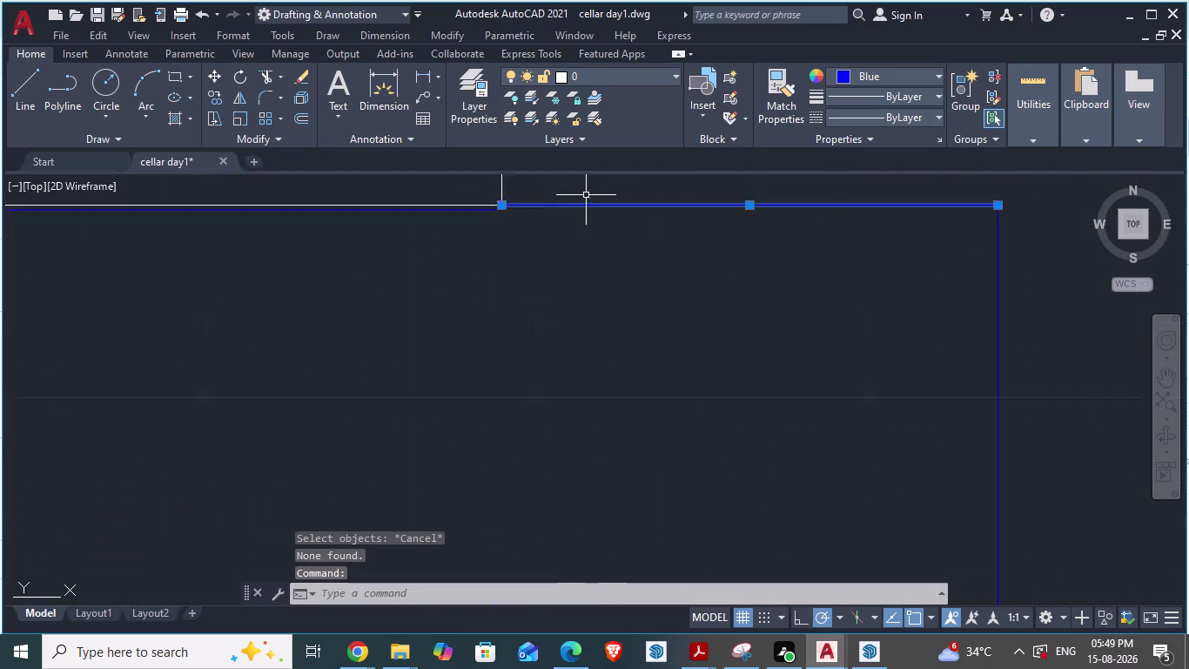
scroll(up, 3)
key(Escape)
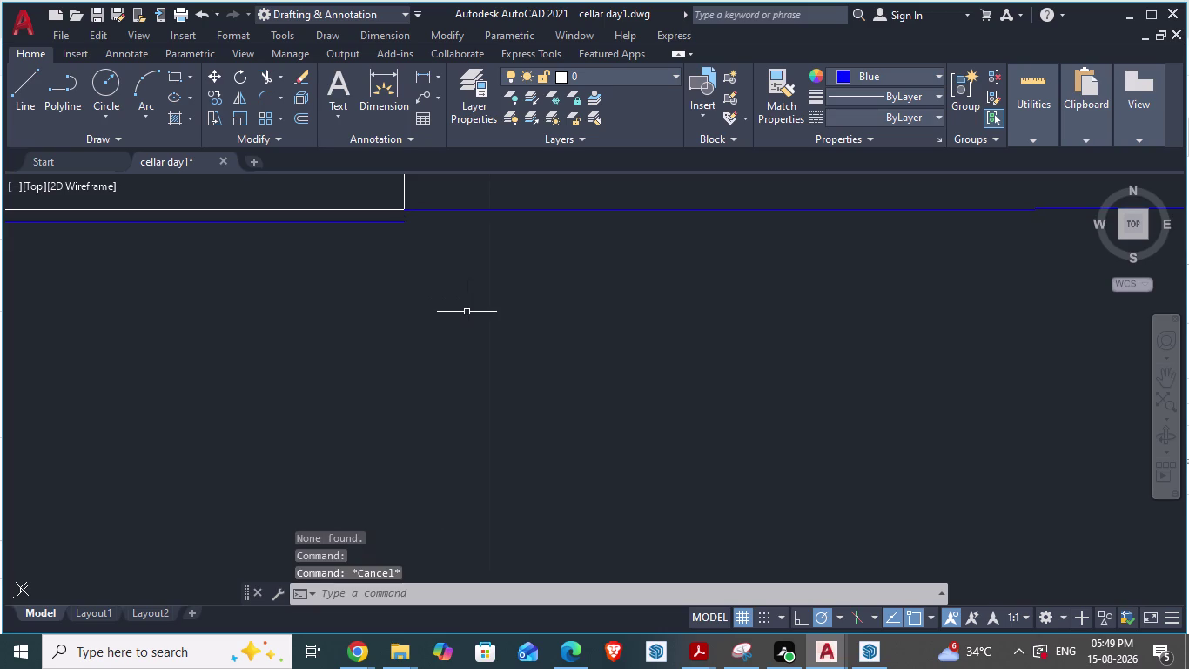
scroll(down, 3)
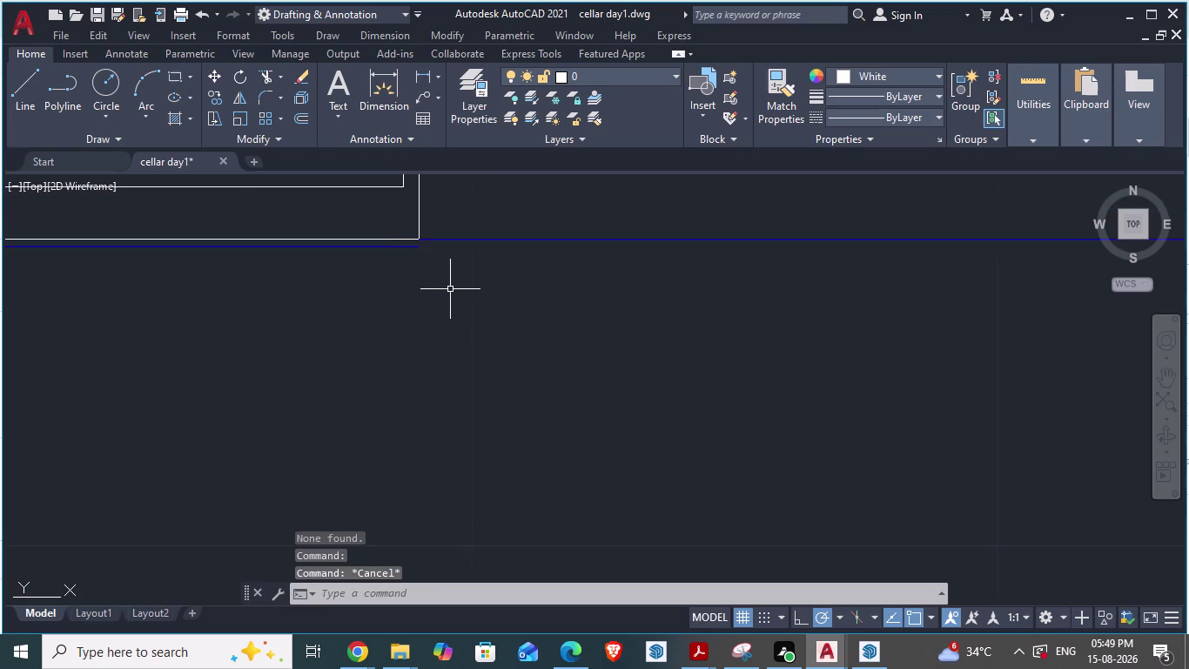
scroll(up, 3)
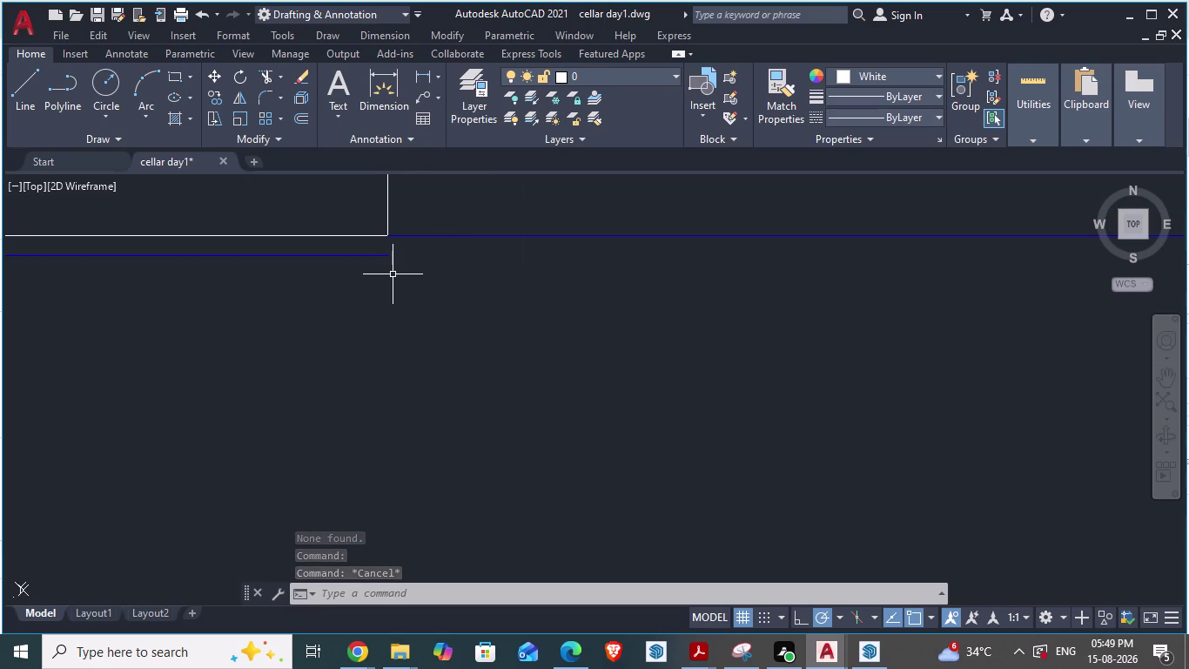
Draw a short line from the upper boundary line's end down to the lower blue line.
key(l)
key(Return)
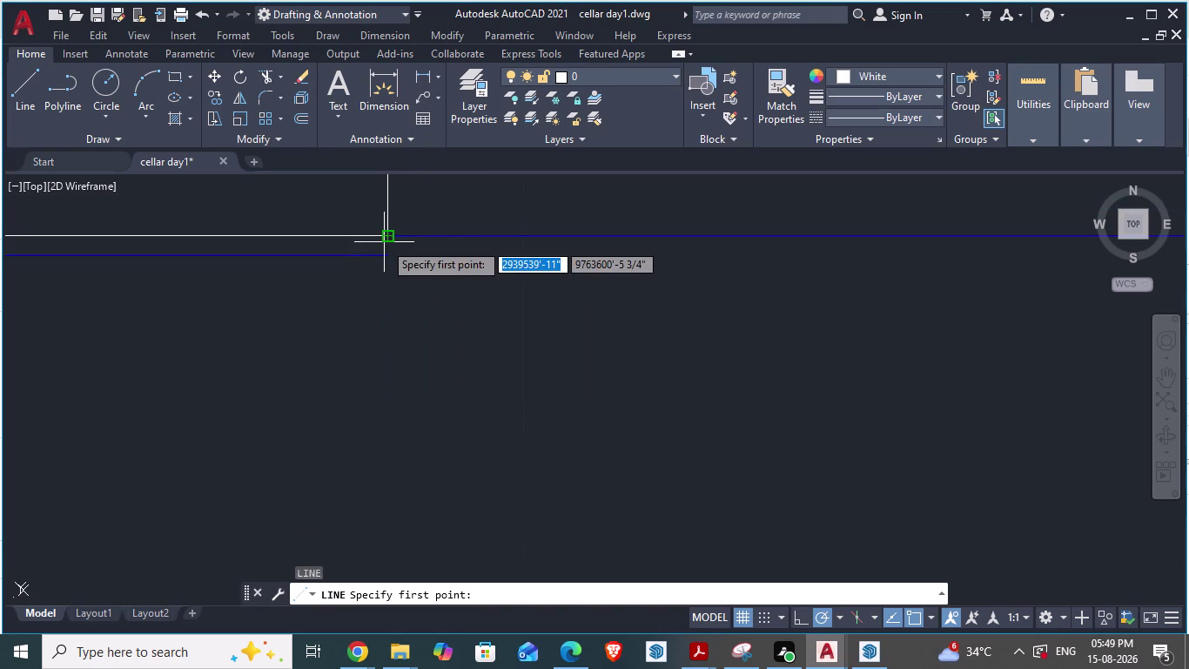
click(381, 239)
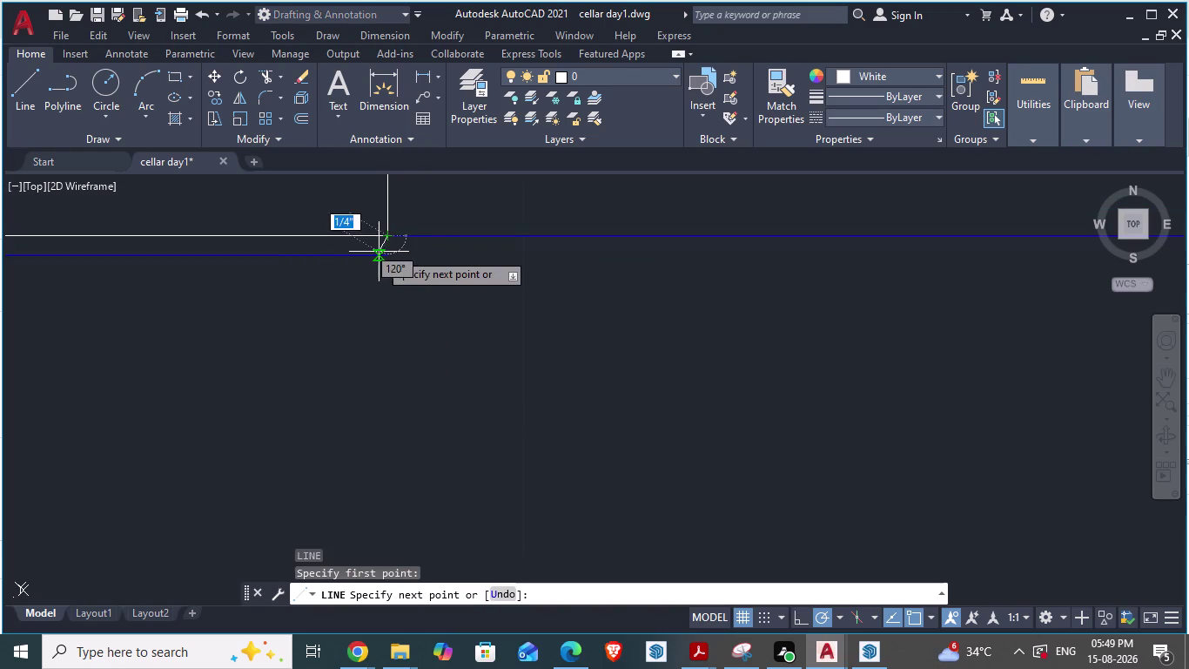
click(386, 253)
key(Escape)
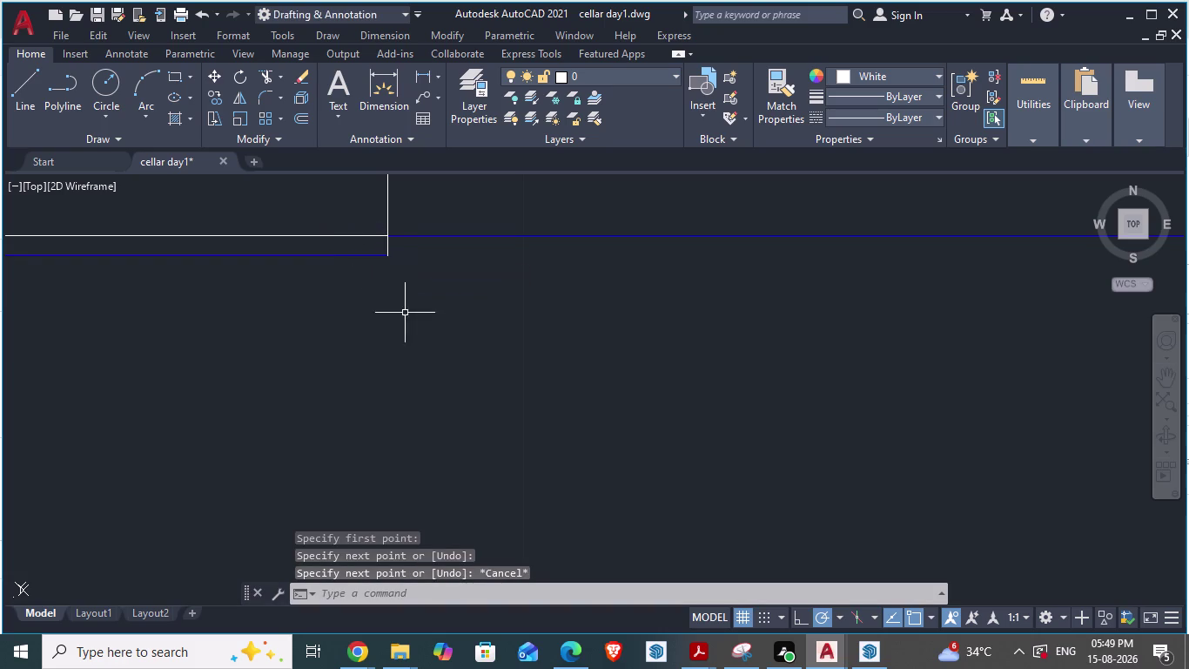
Select the new connecting line together with the upper and lower boundary pieces.
scroll(down, 3)
scroll(up, 3)
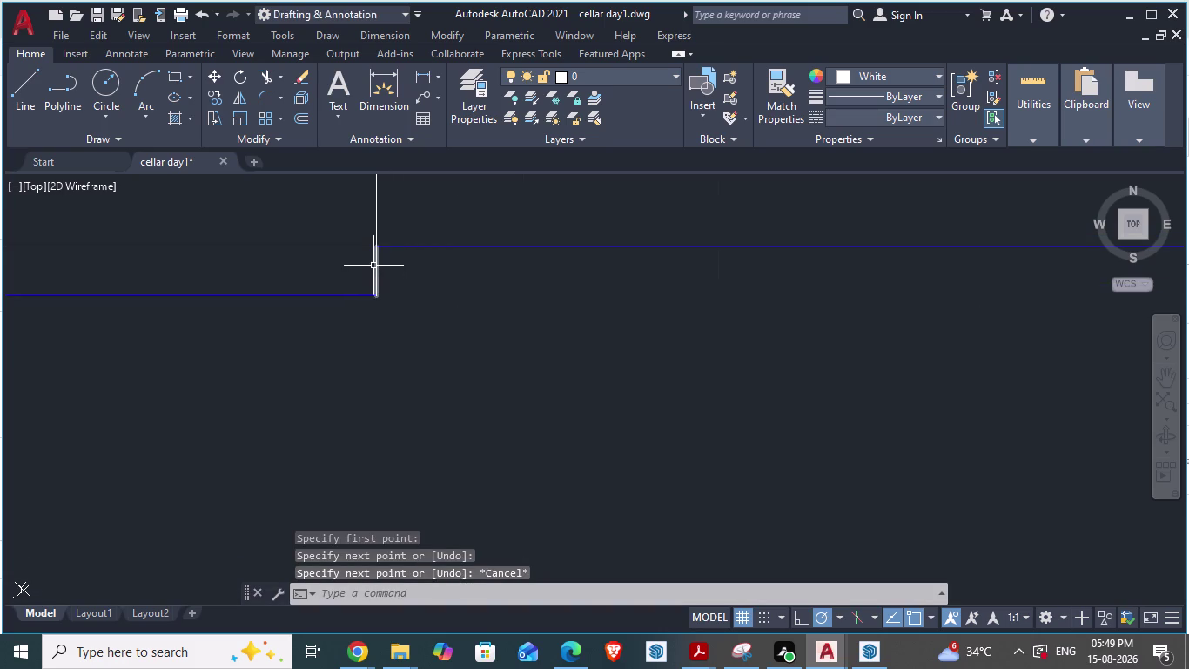
click(374, 266)
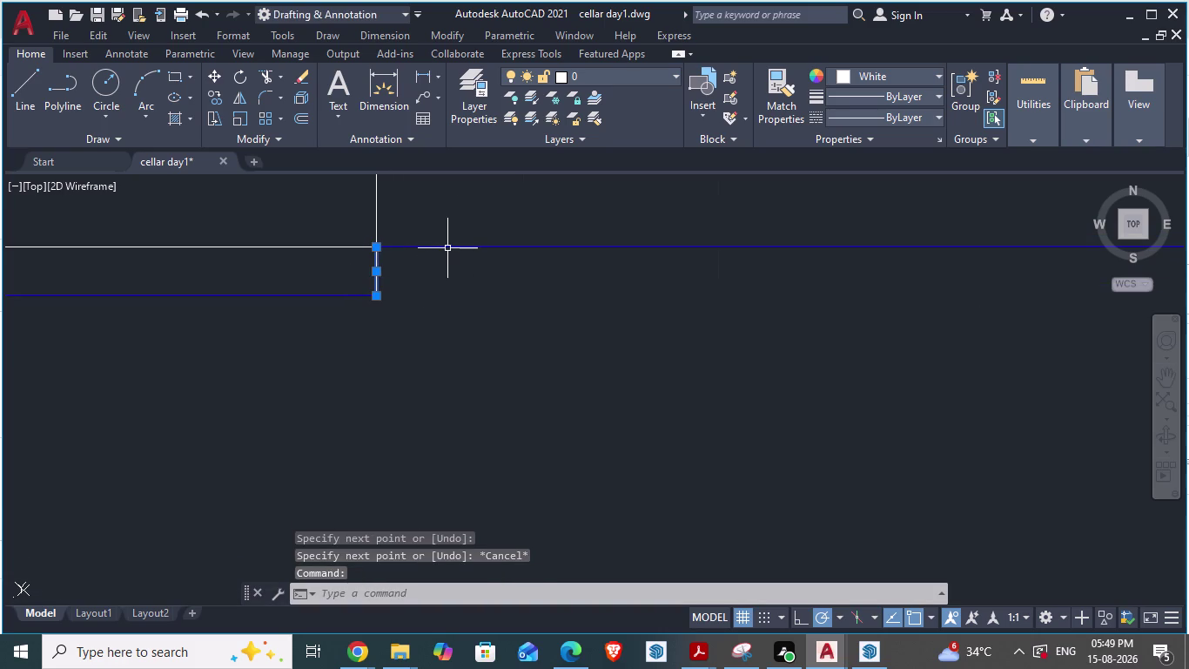
click(448, 246)
click(340, 298)
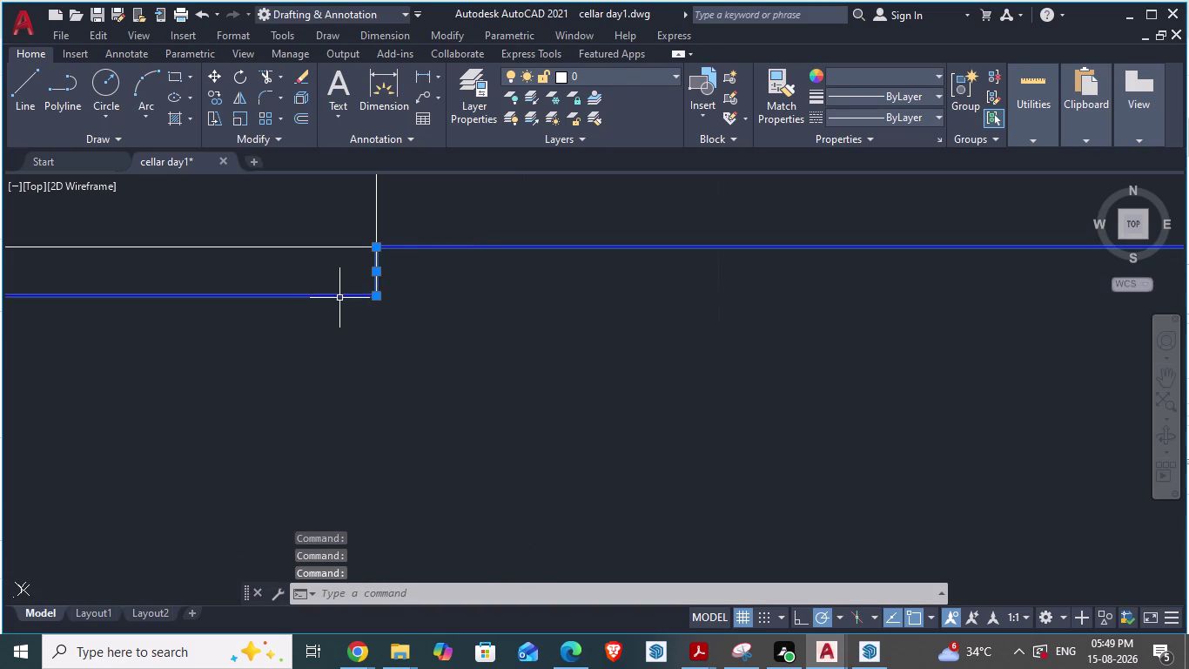
scroll(down, 3)
scroll(down, 3)
scroll(down, 3)
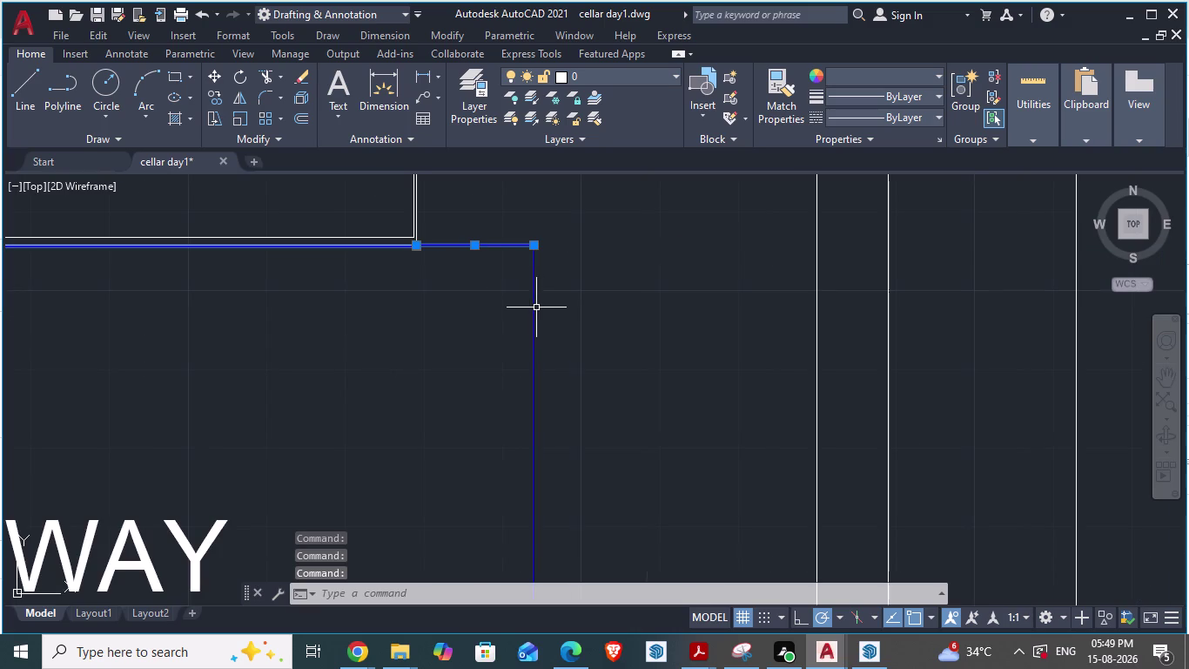
click(533, 308)
scroll(down, 3)
scroll(down, 3)
scroll(down, 3)
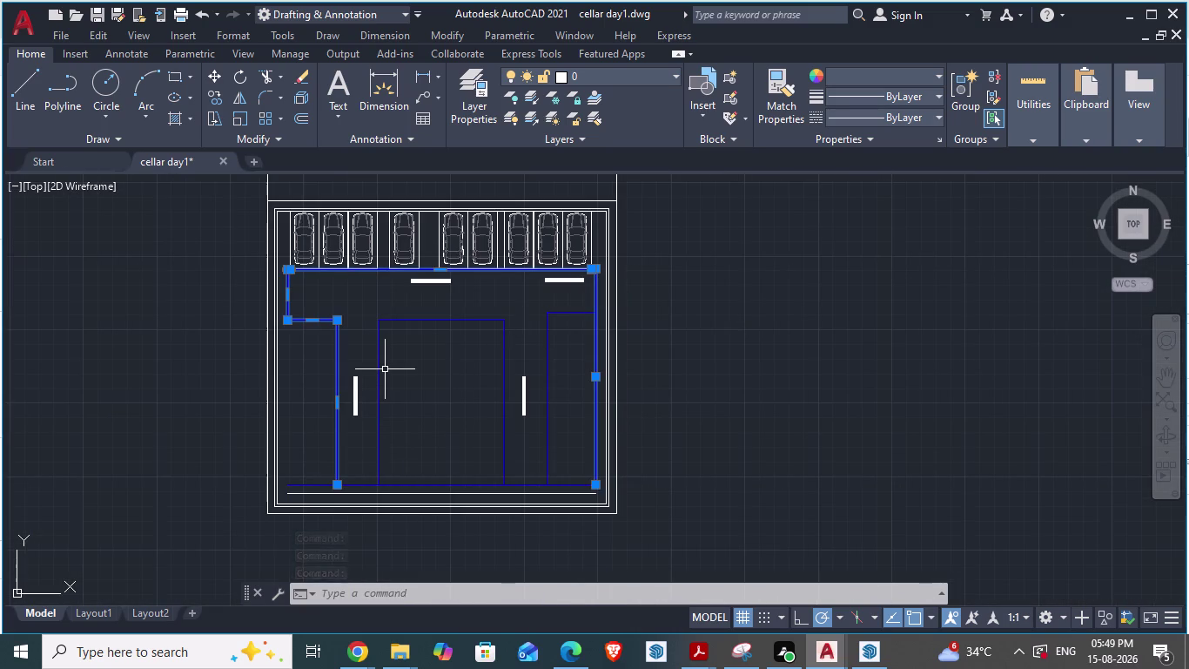
Join the selected boundary pieces, then pick several right-hand driveway lines and clear the selection.
text(join)
key(Return)
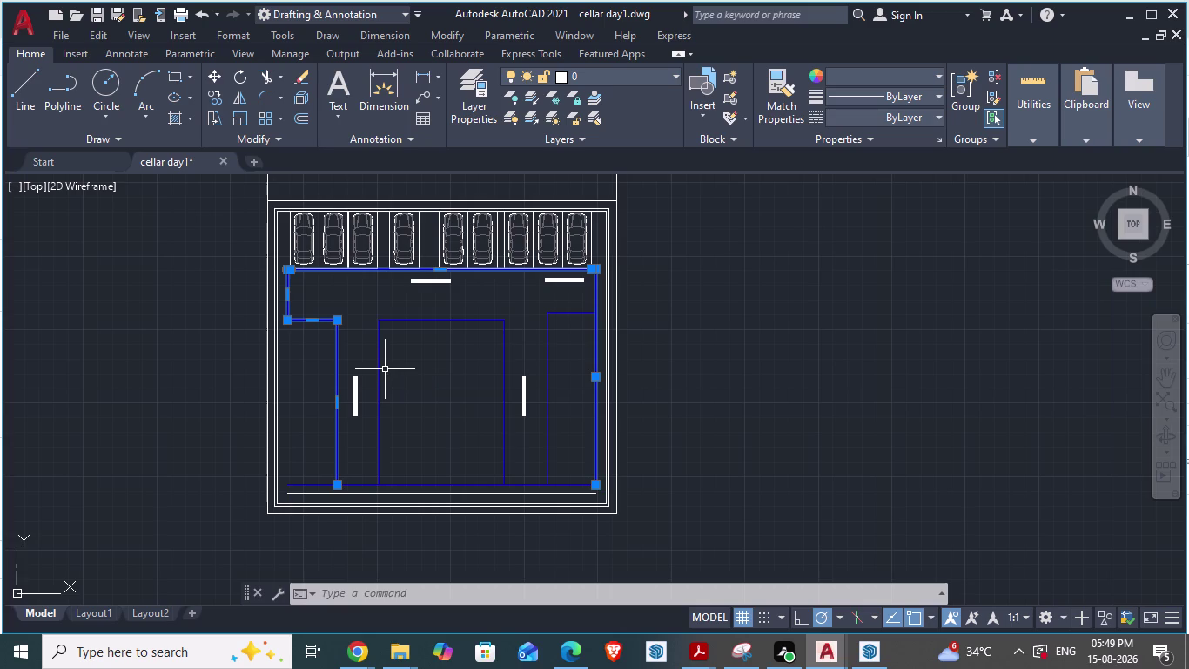
scroll(up, 3)
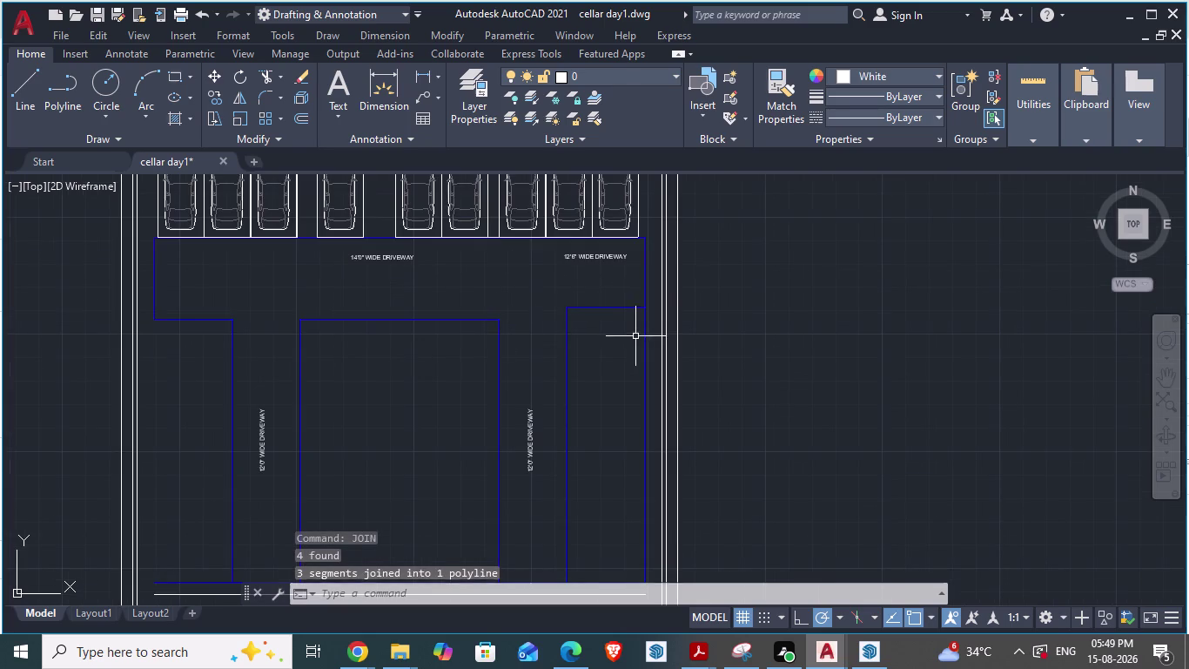
click(646, 345)
scroll(down, 3)
scroll(up, 3)
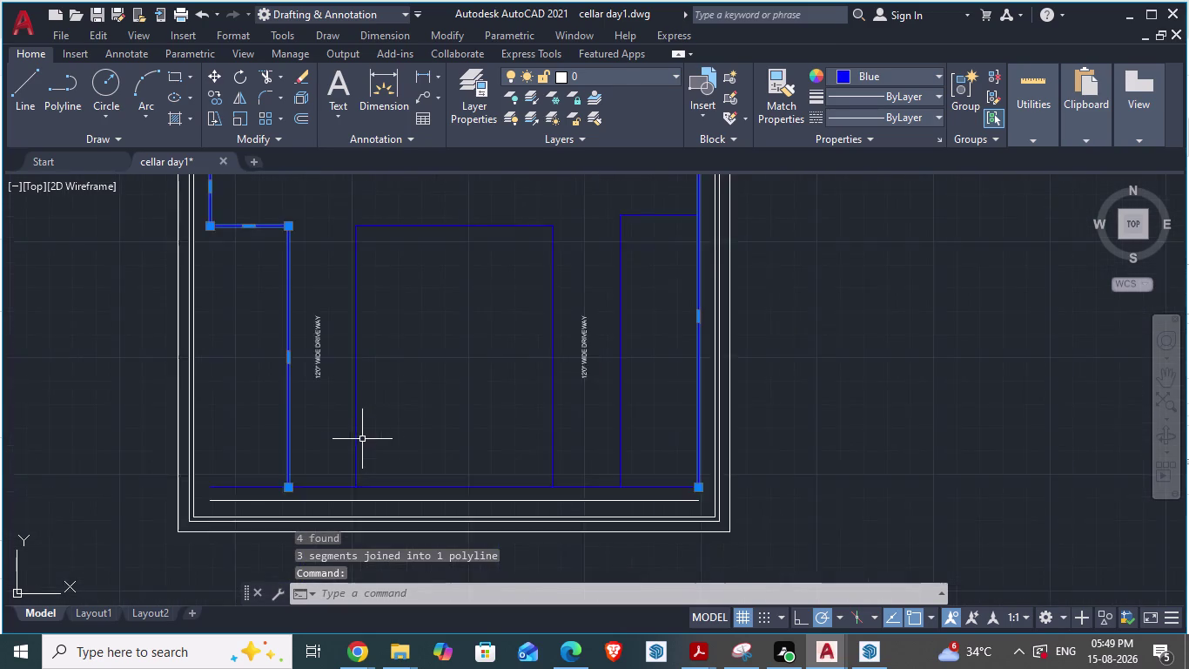
click(350, 449)
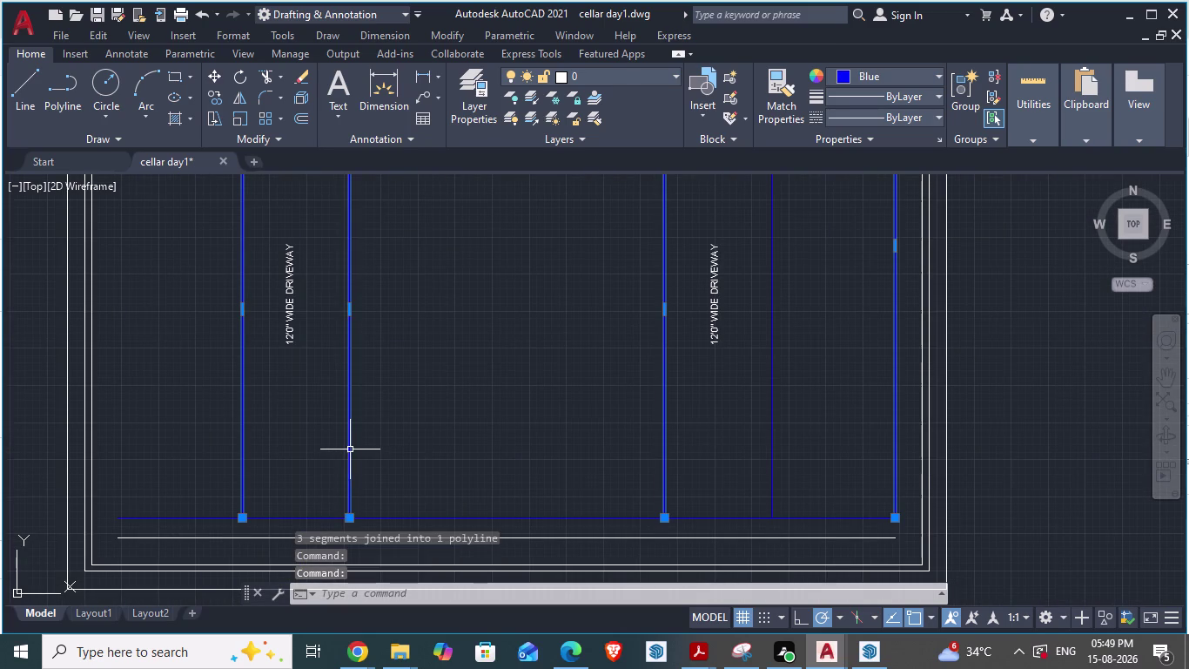
scroll(down, 3)
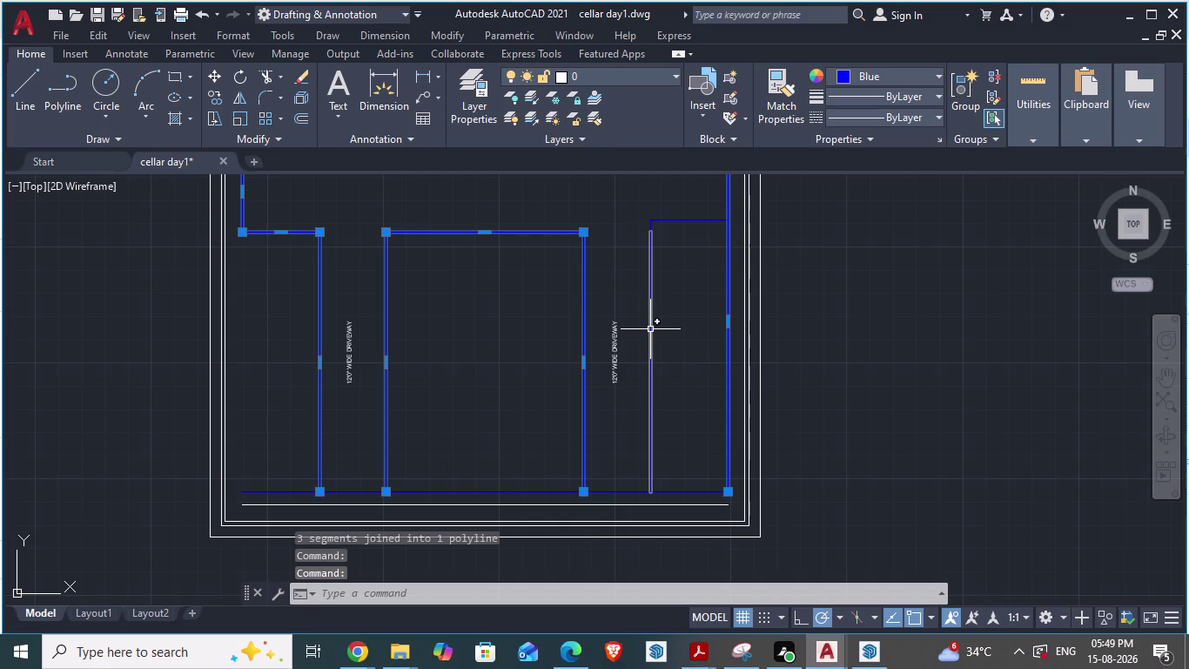
click(650, 329)
scroll(up, 3)
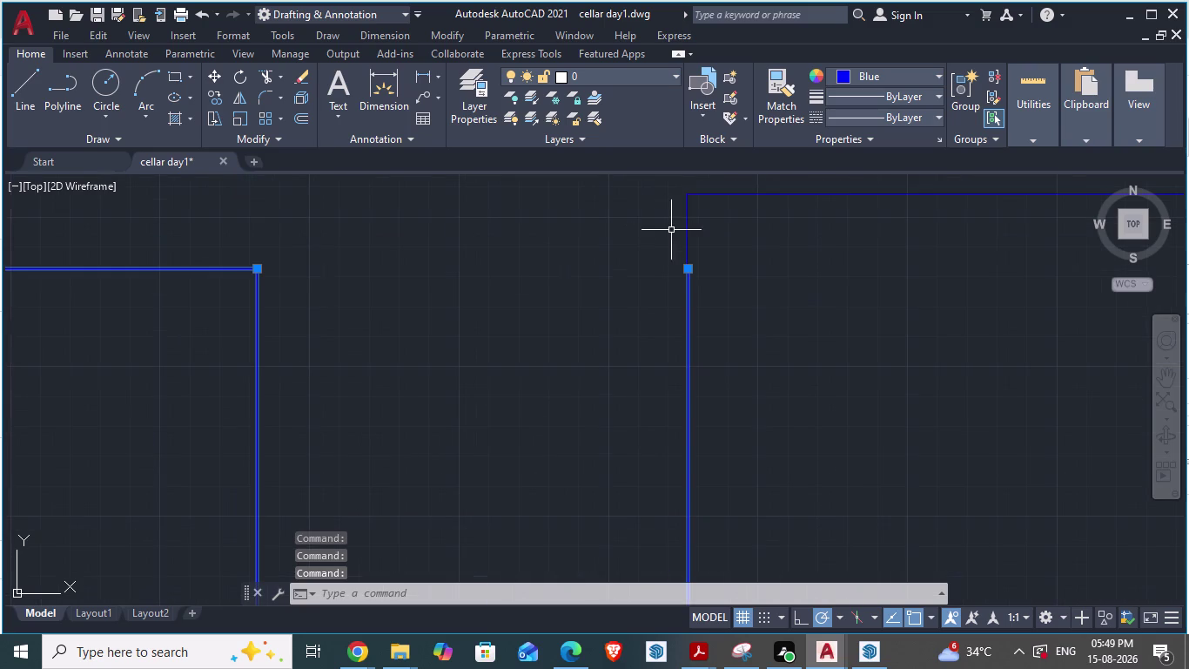
click(687, 236)
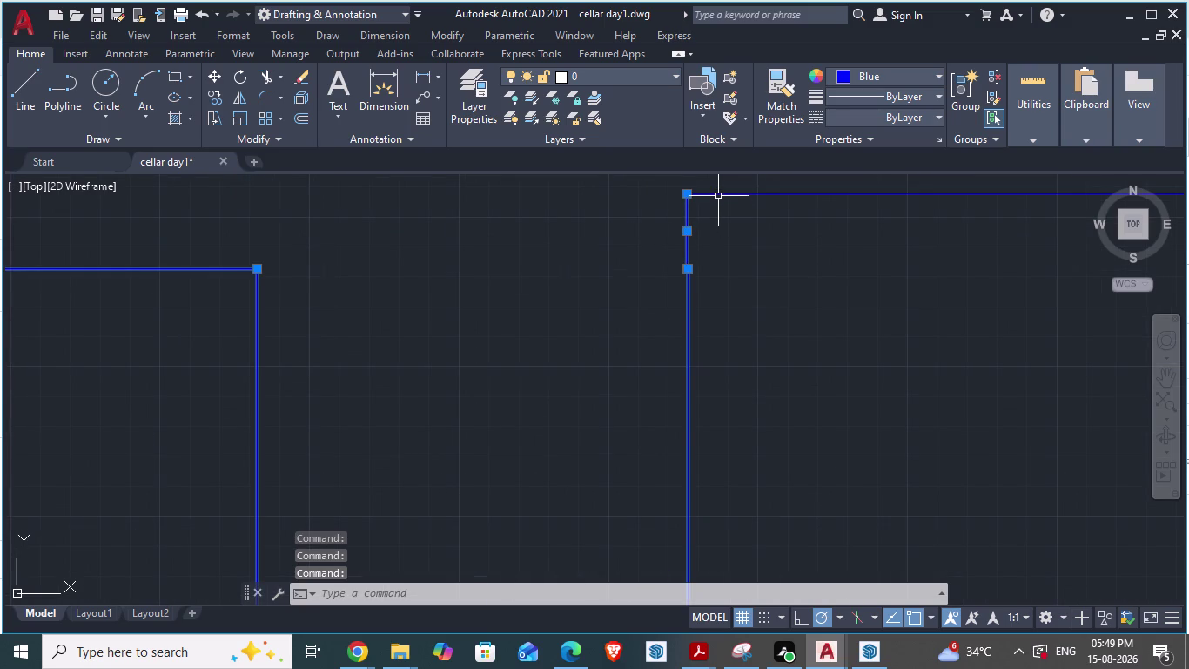
click(719, 194)
scroll(down, 3)
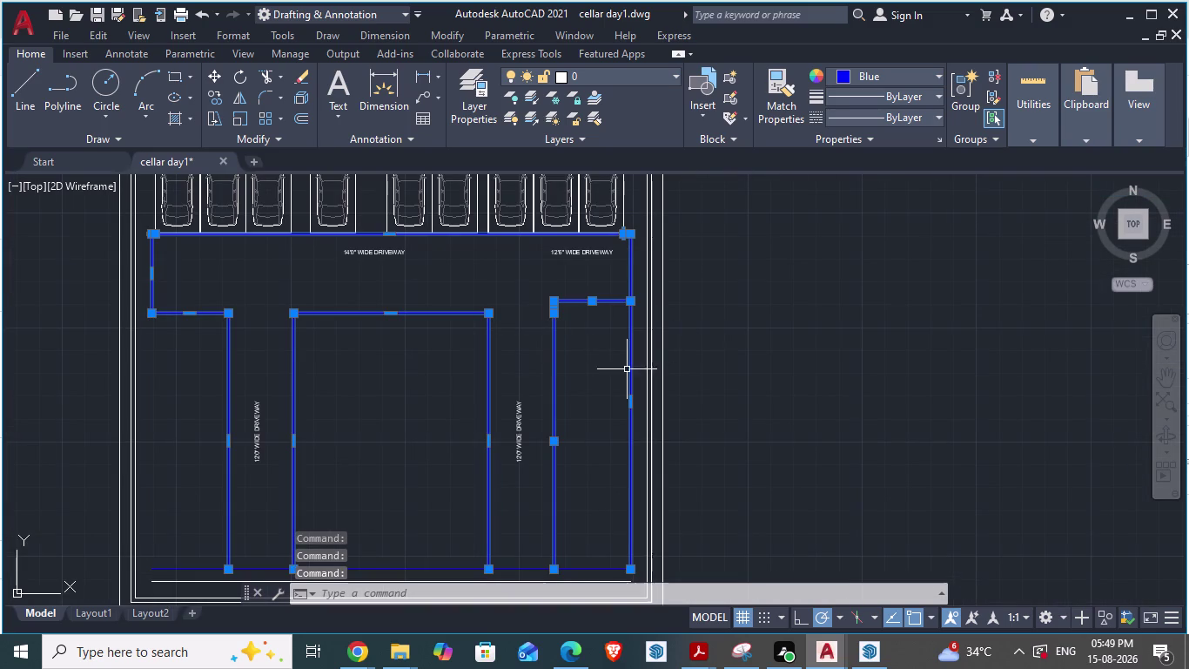
key(Escape)
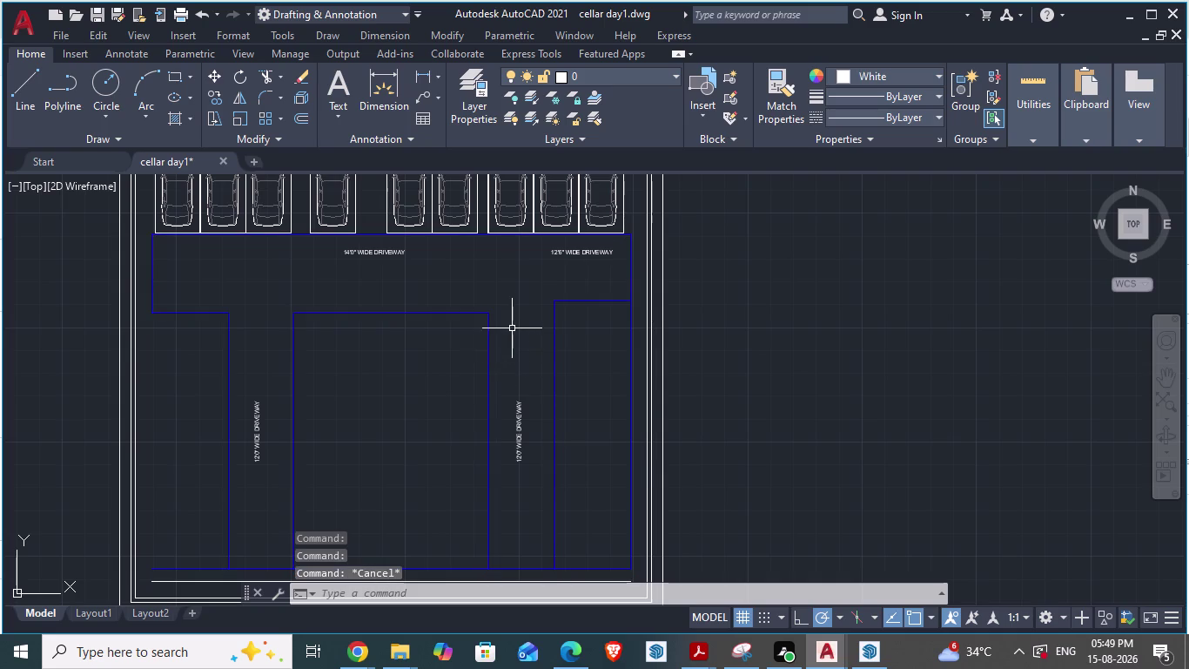
Window-select the right driveway boundary lines and JOIN them into one polyline.
click(598, 273)
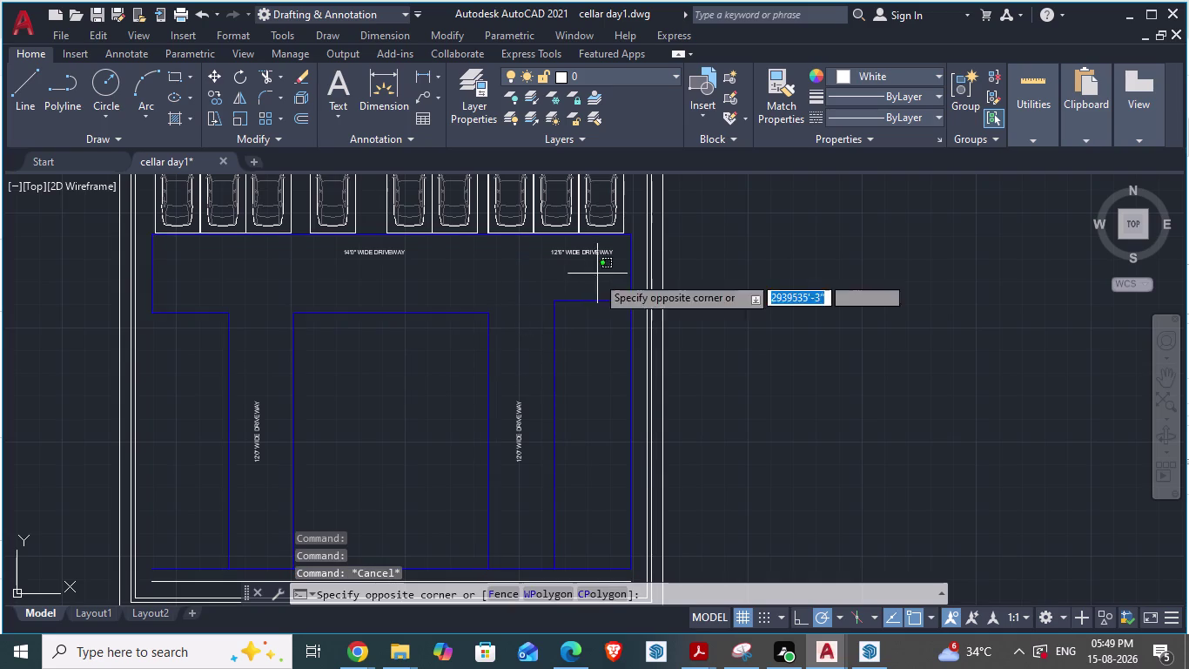
click(537, 371)
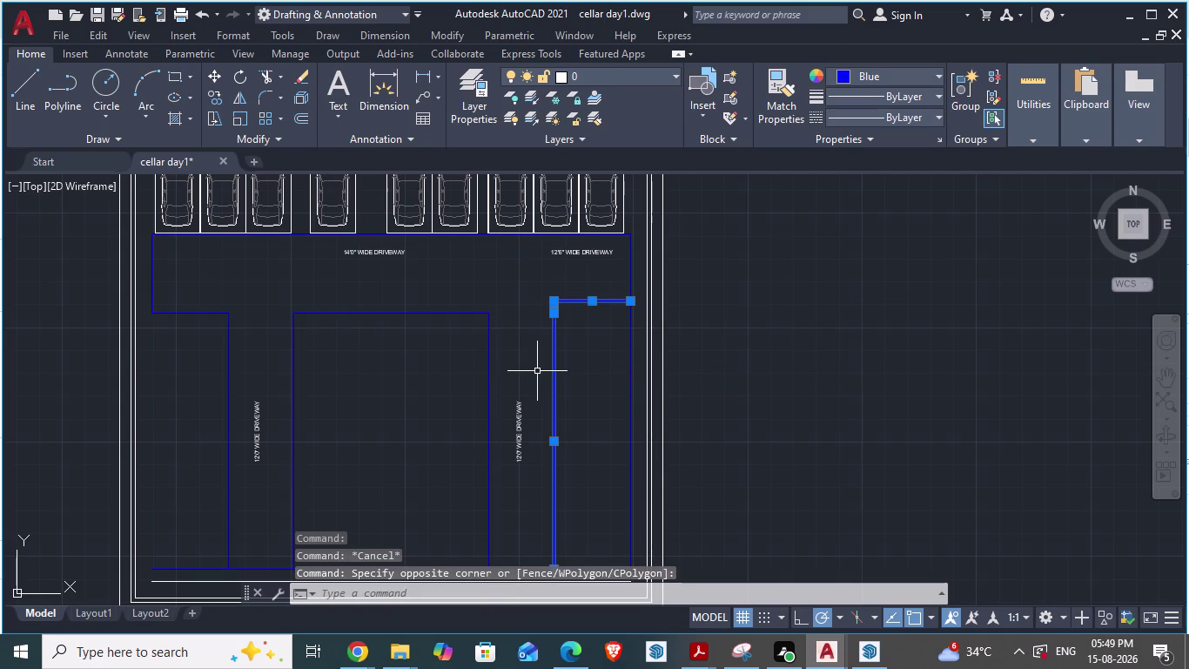
text(join)
key(Return)
scroll(down, 3)
scroll(up, 3)
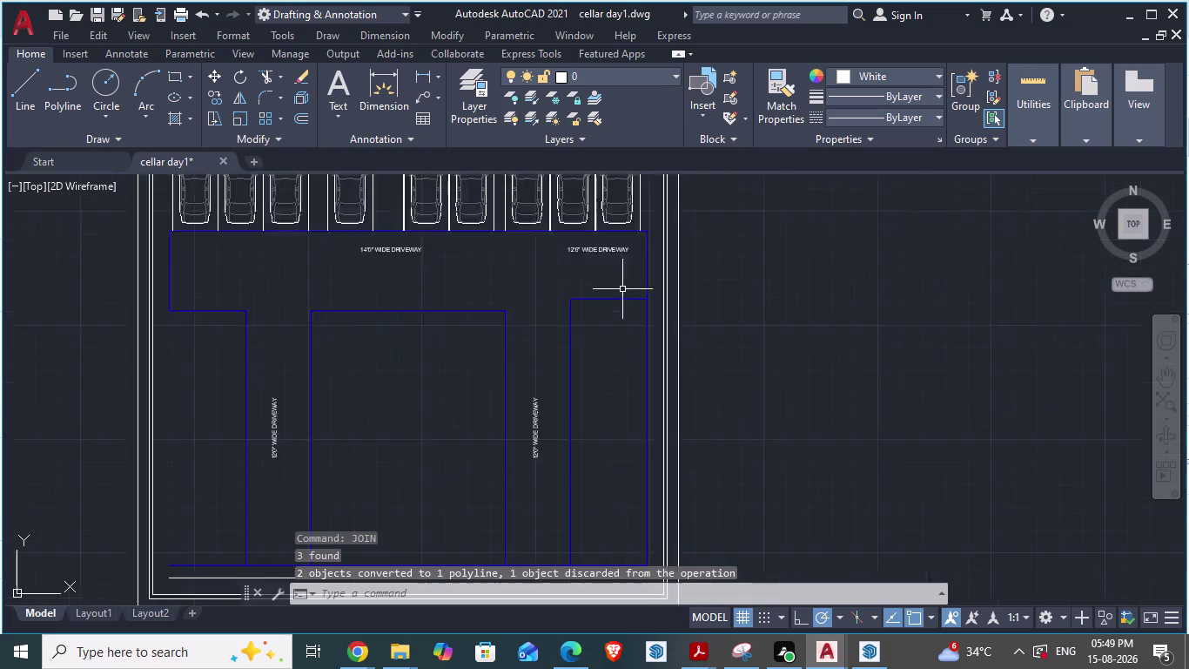
scroll(up, 3)
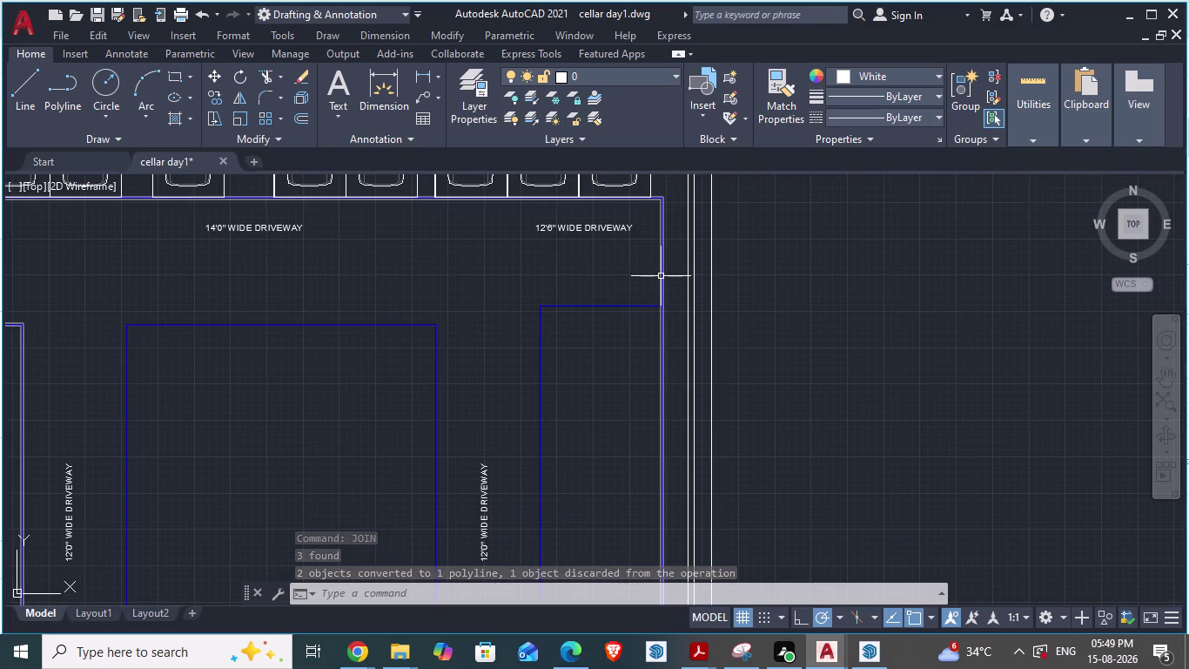
scroll(down, 3)
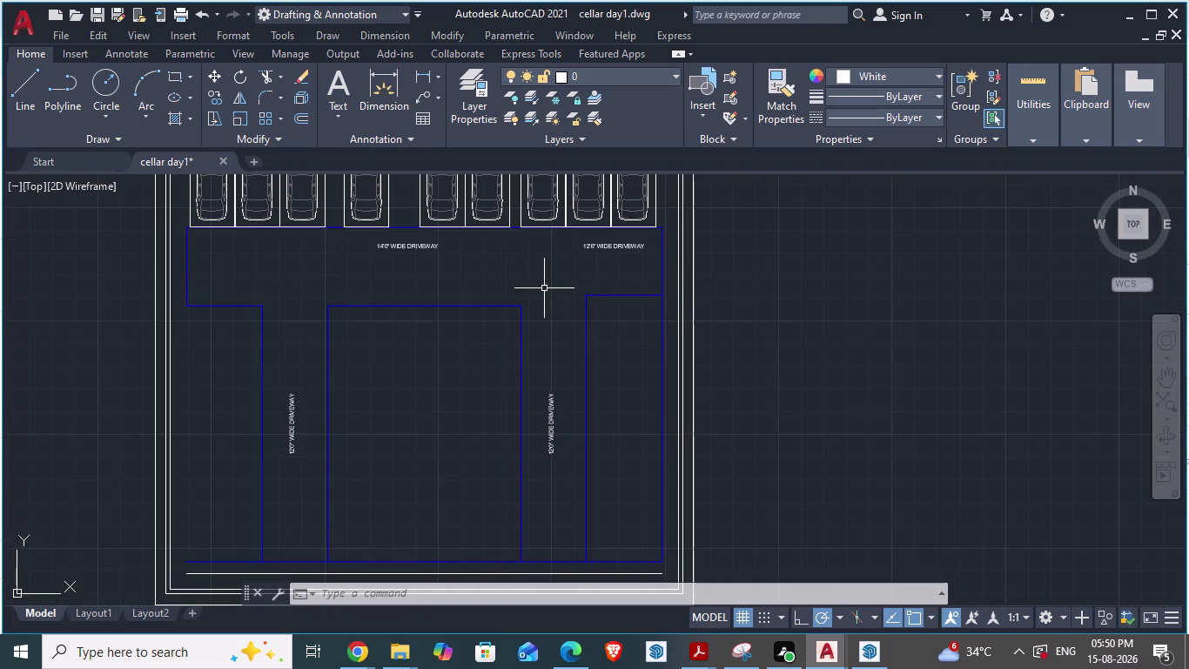
key(h)
key(Return)
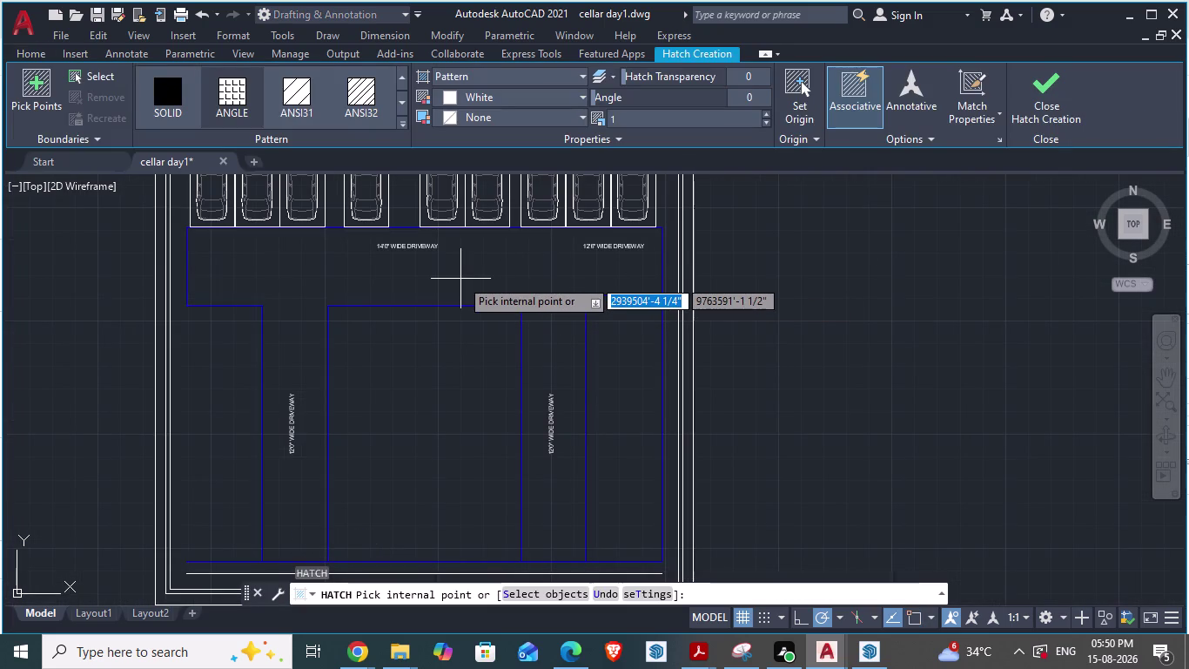
click(460, 278)
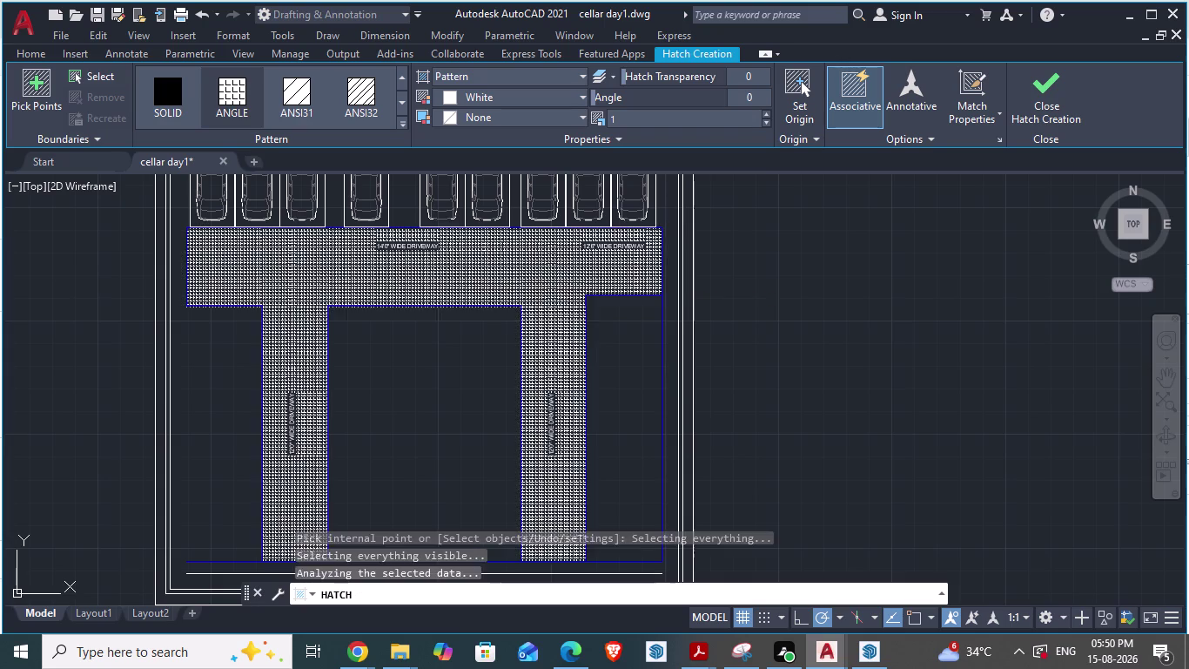
key(Escape)
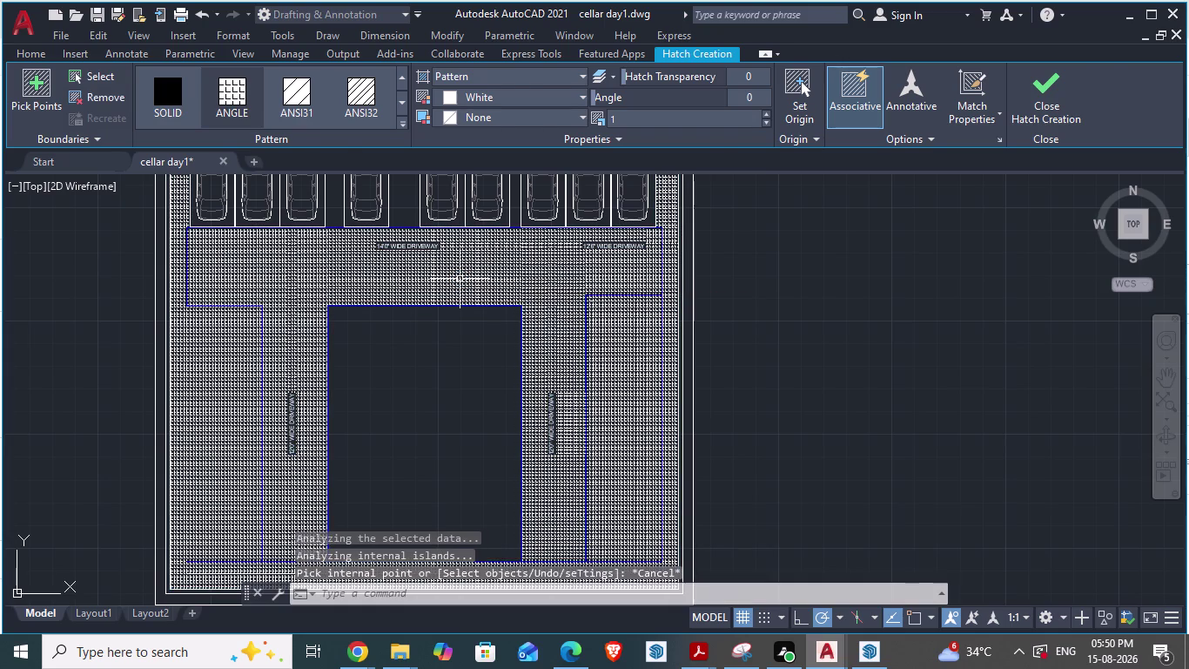
key(ctrl+z)
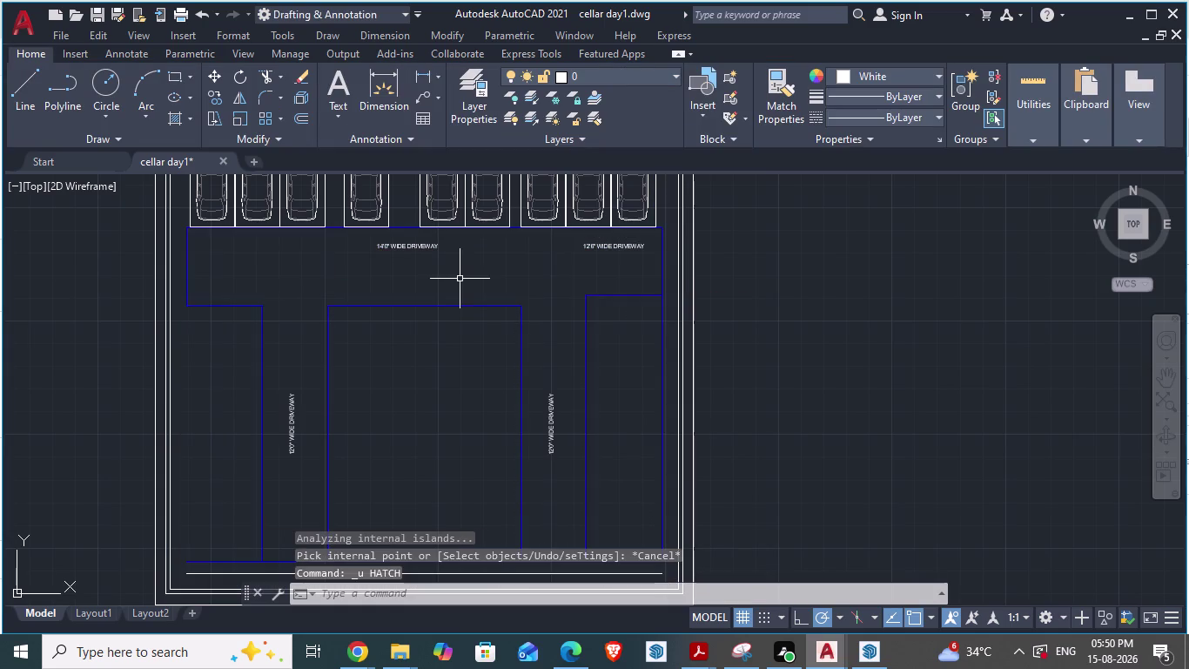
scroll(down, 3)
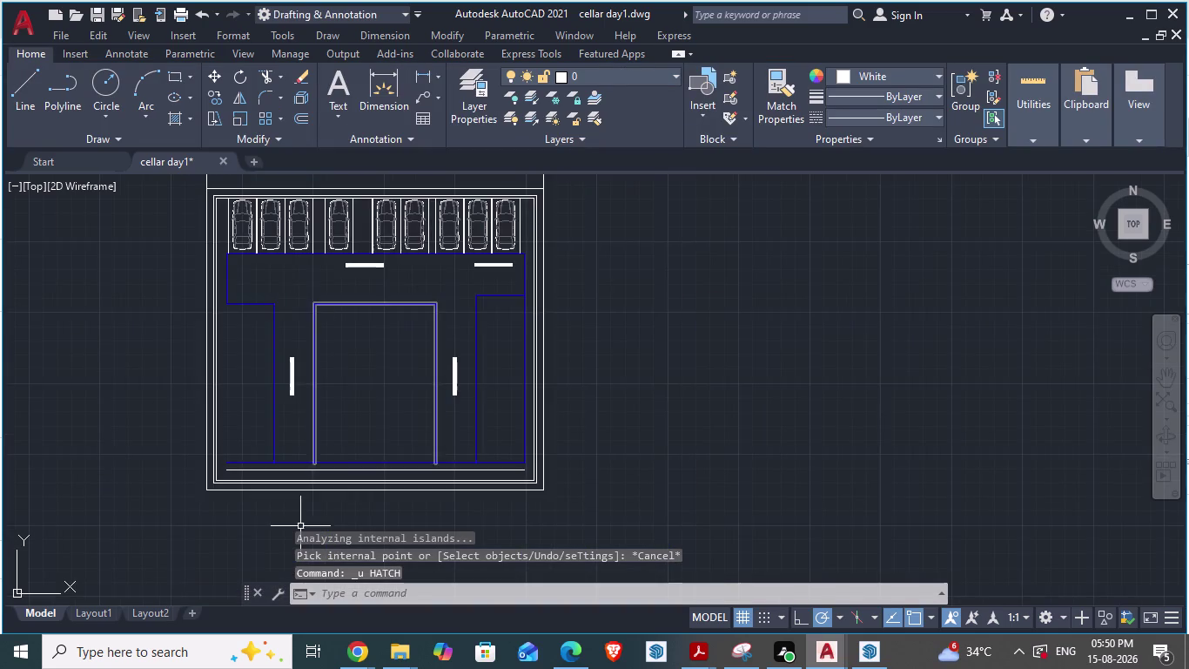
Select the bottom driveway boundary line, start a DI command, and cancel it.
scroll(up, 3)
scroll(down, 3)
scroll(up, 3)
scroll(down, 3)
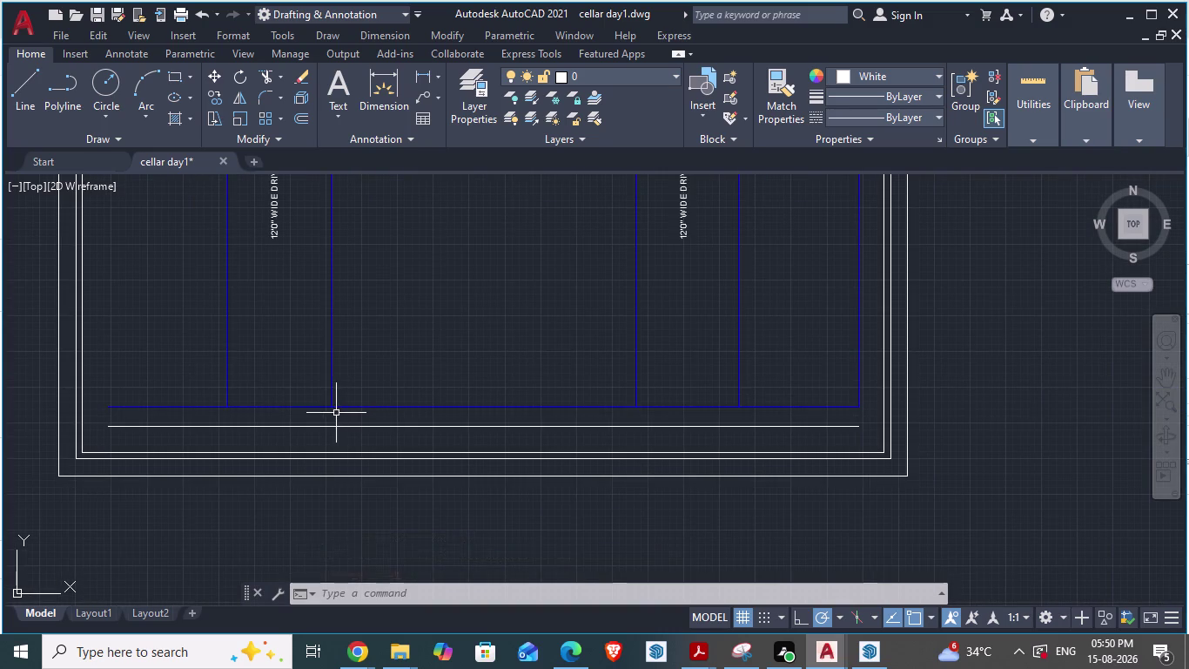
click(267, 406)
scroll(up, 3)
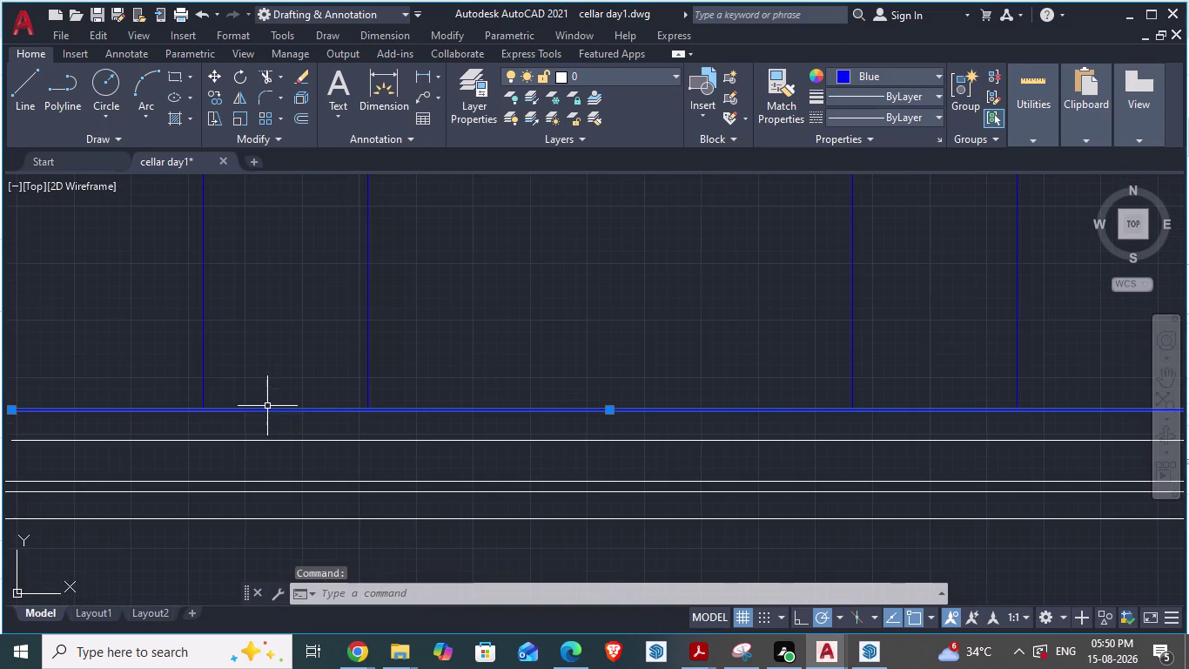
text(di)
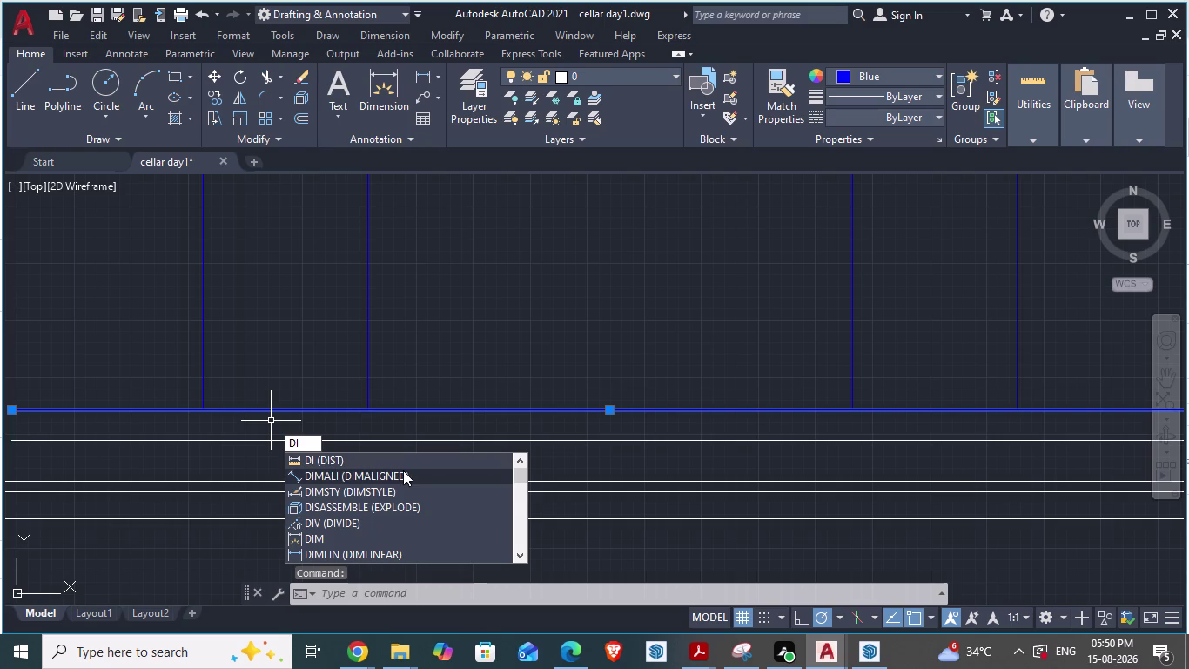
key(Escape)
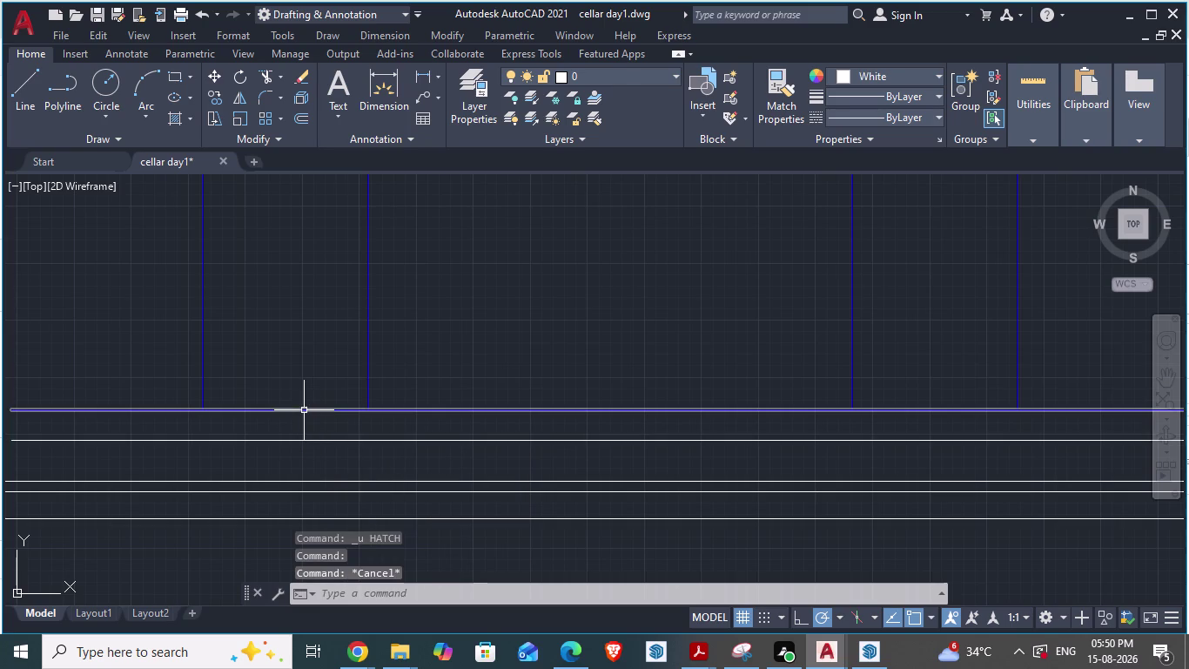
click(365, 377)
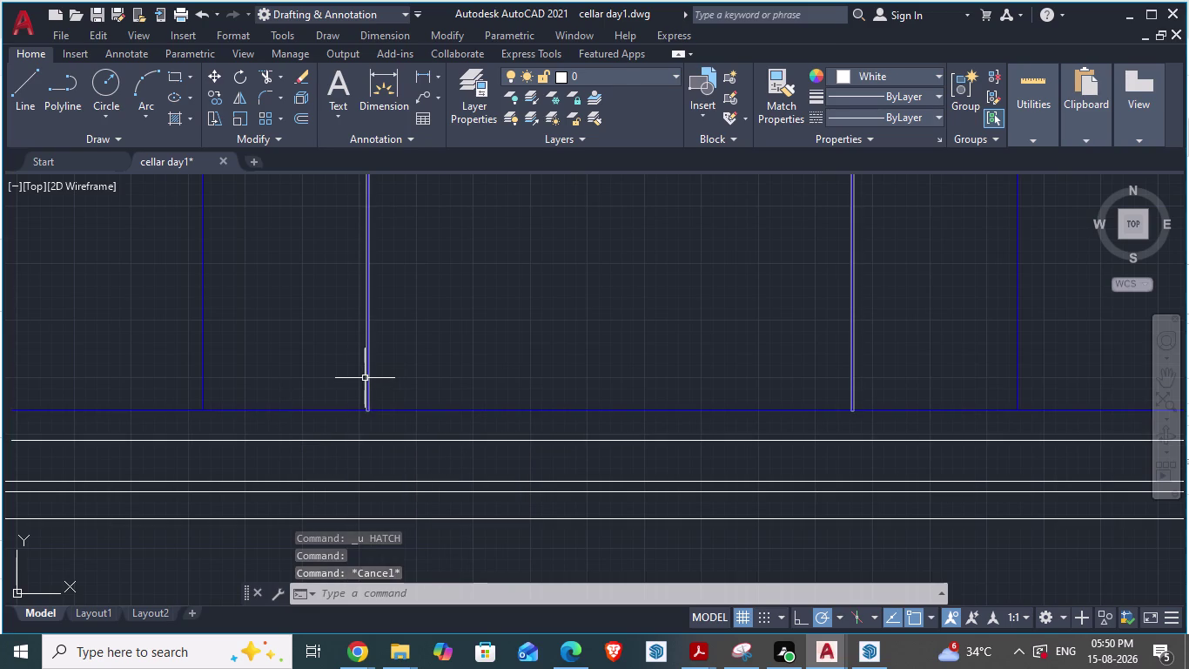
Grab the vertical driveway line's lower endpoint grip, then cancel the stretch.
scroll(up, 3)
click(351, 374)
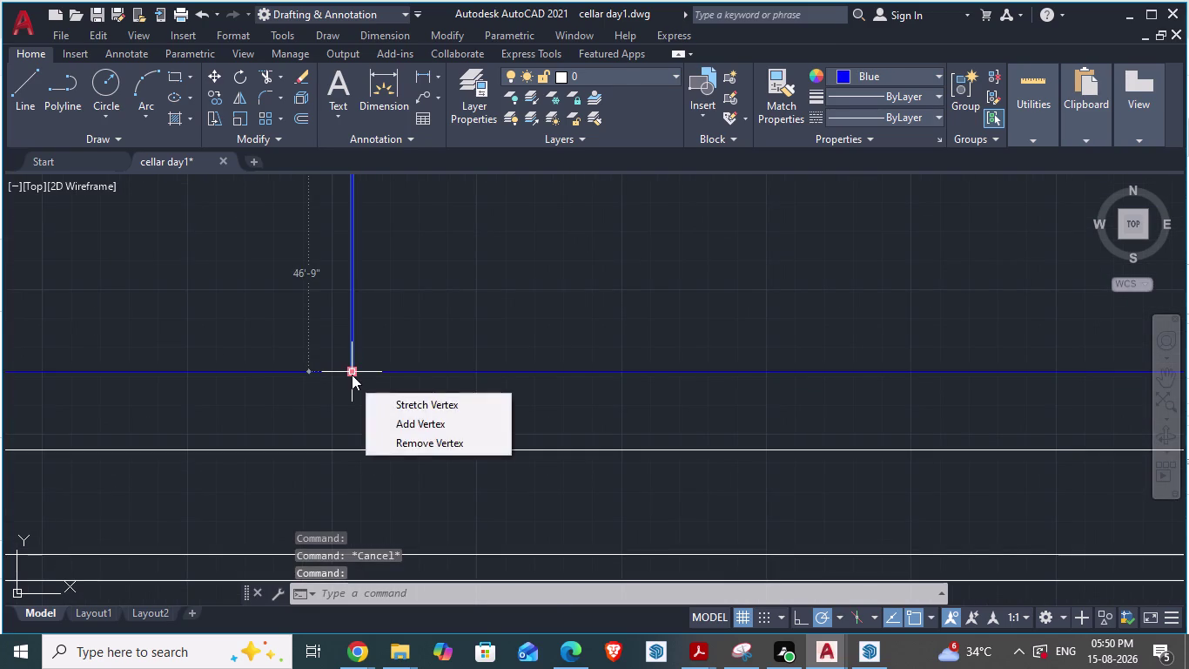
click(349, 395)
key(Escape)
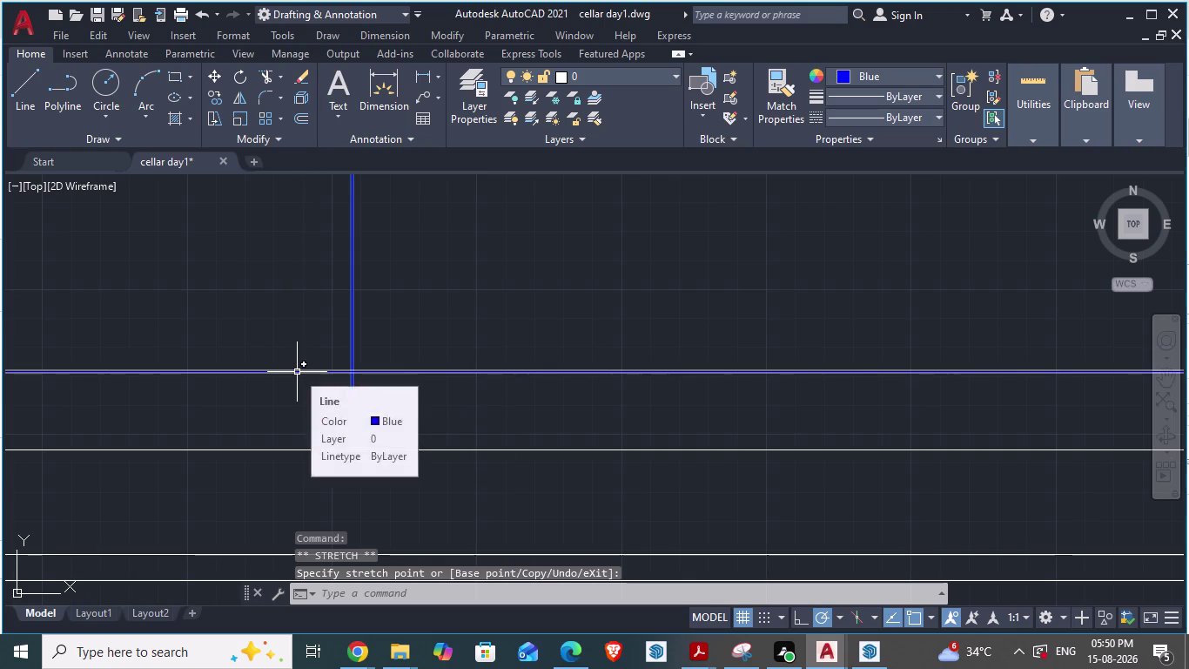
scroll(down, 3)
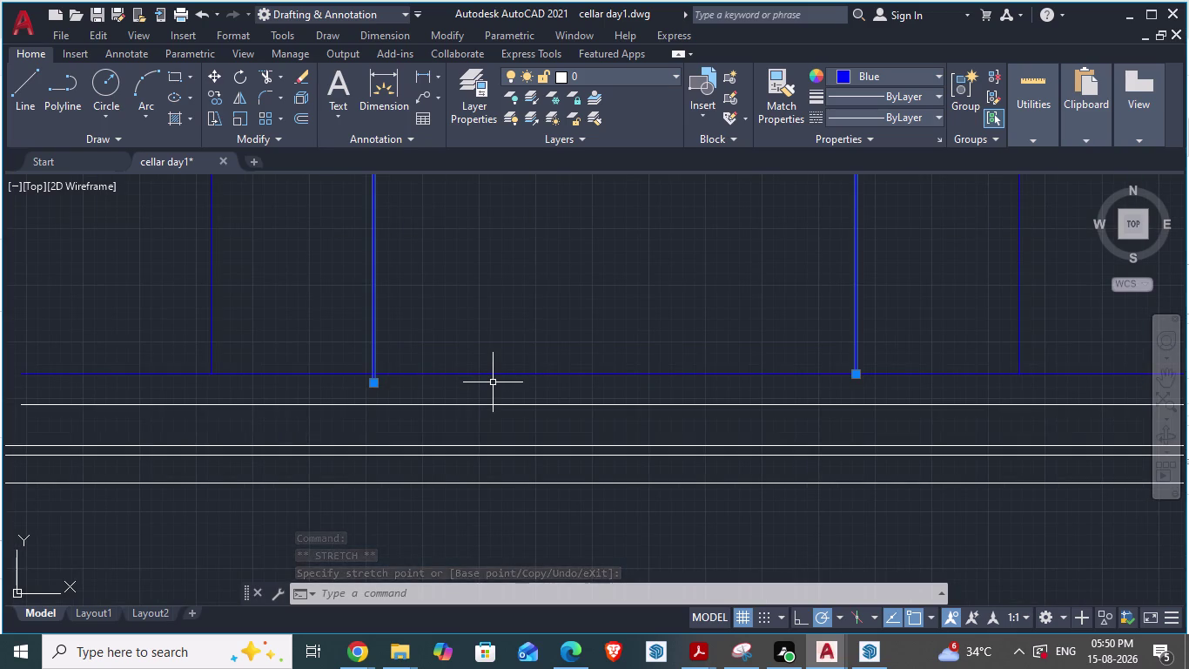
scroll(down, 3)
scroll(down, 3)
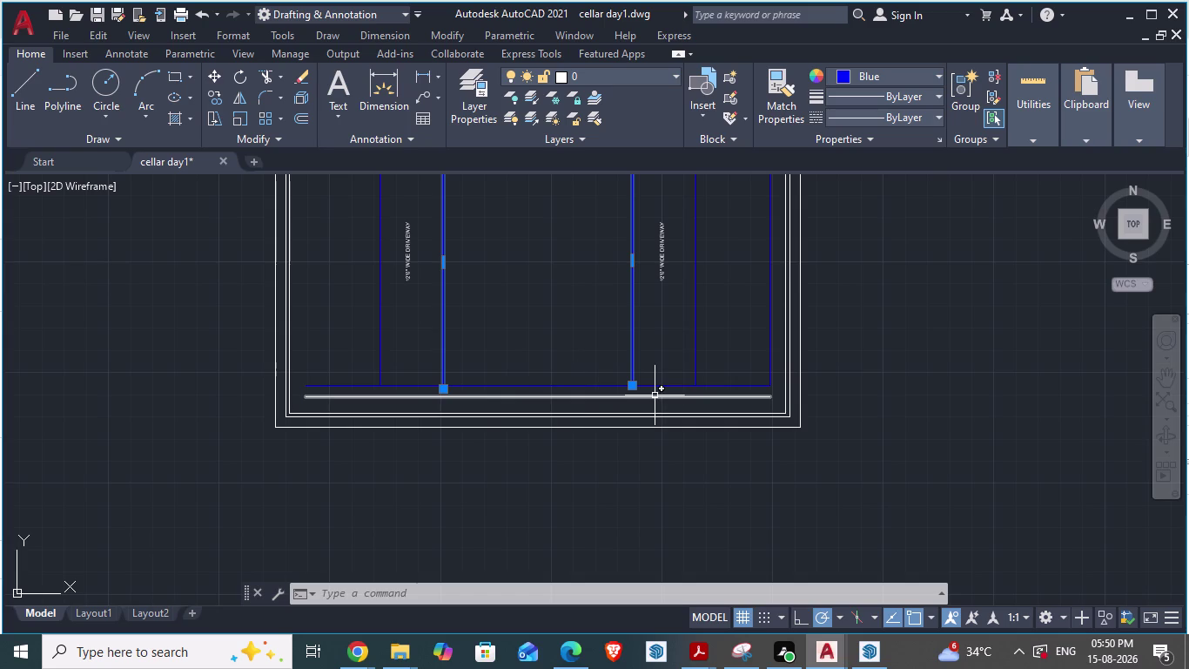
key(Escape)
Save the cellar parking drawing with Ctrl+S.
scroll(down, 3)
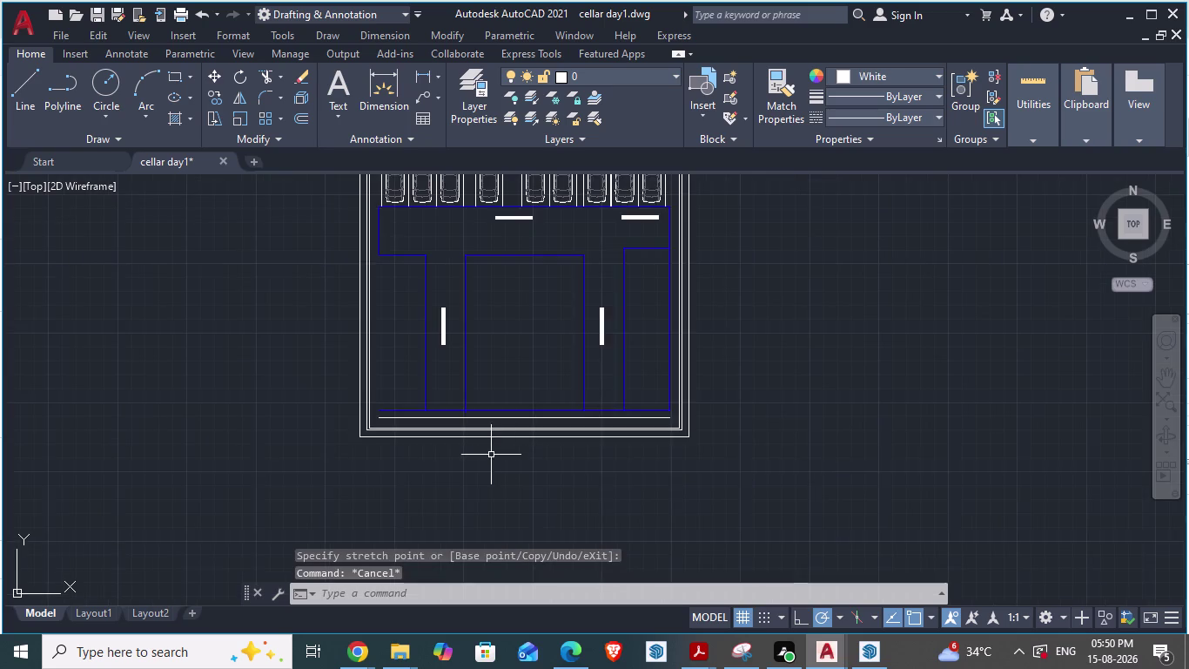
scroll(down, 3)
scroll(up, 3)
scroll(down, 3)
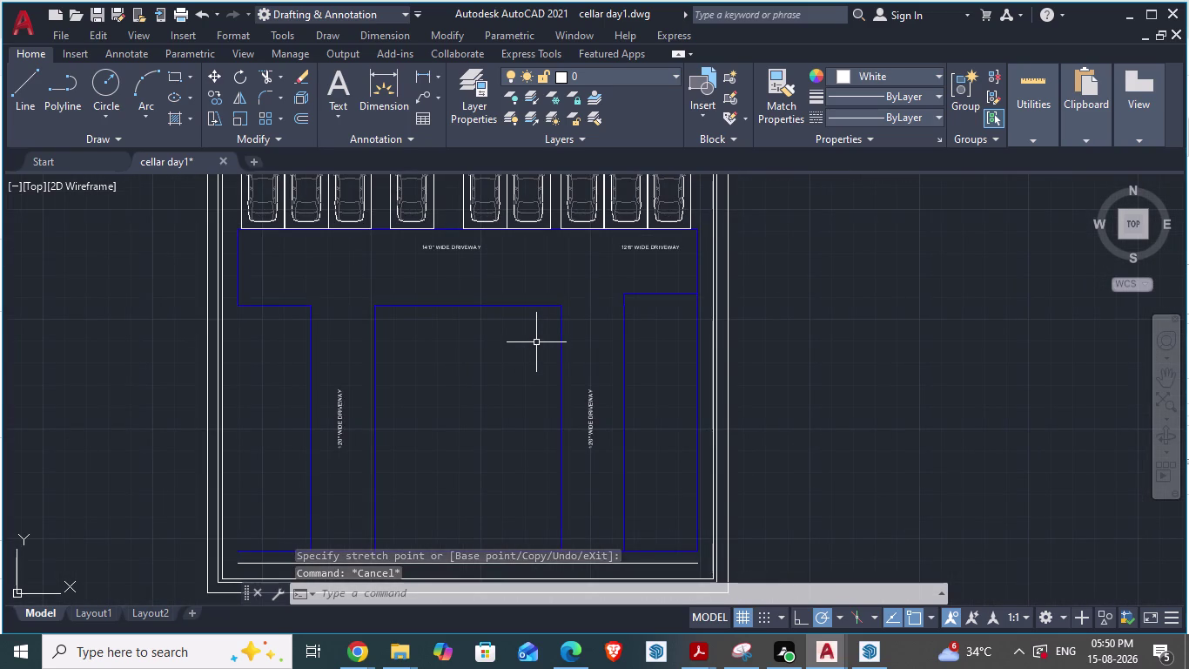
key(ctrl+s)
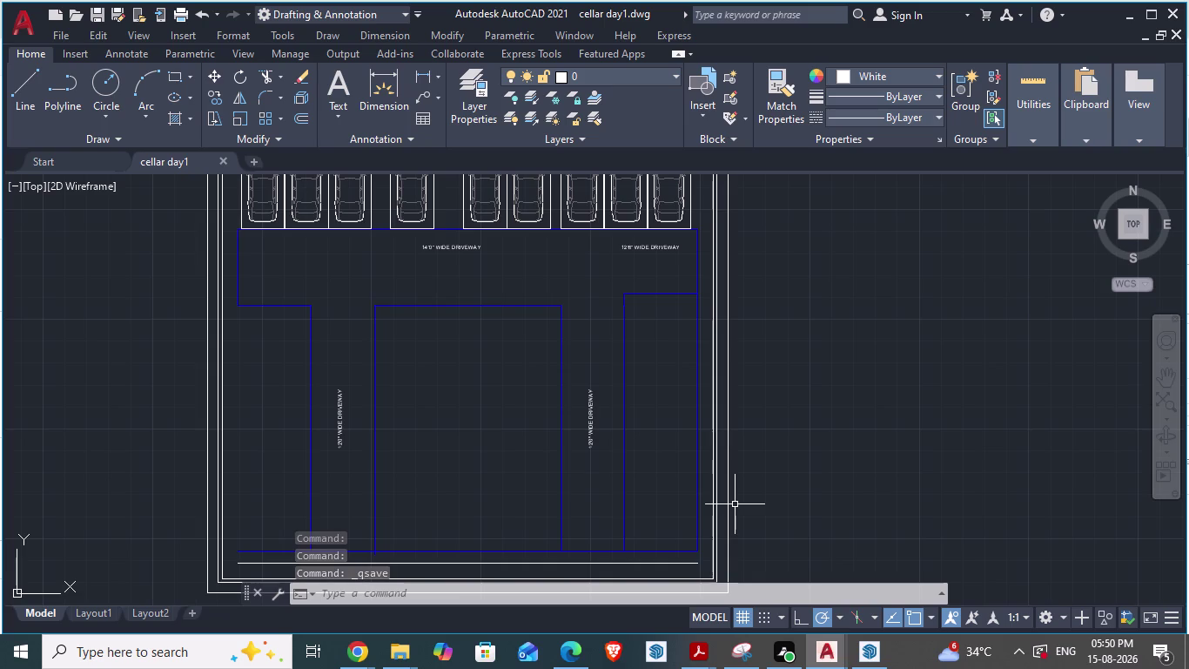
scroll(down, 3)
scroll(up, 3)
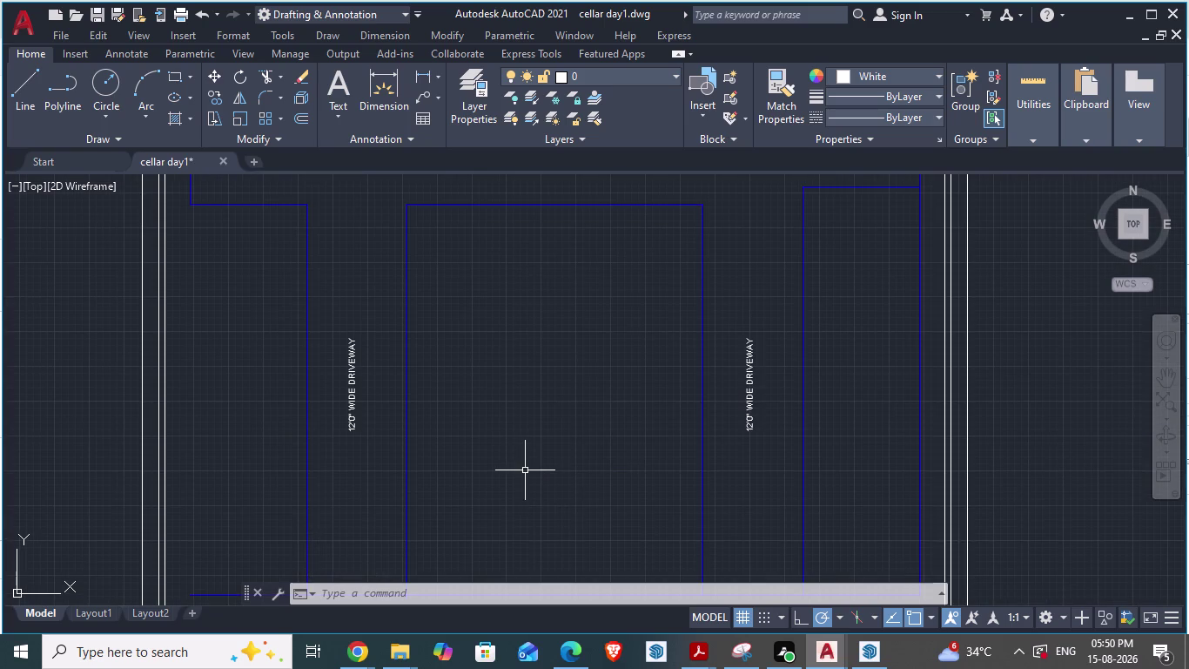